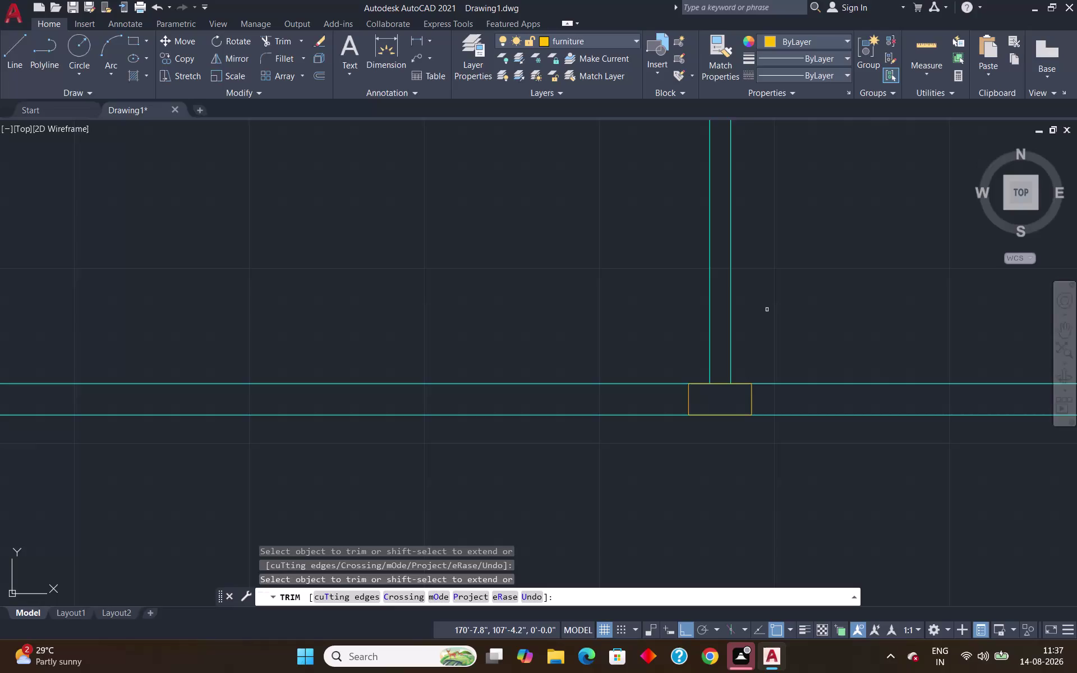
Extend the right room's two short horizontal wall lines to the outer east wall with EXTEND.
key(Escape)
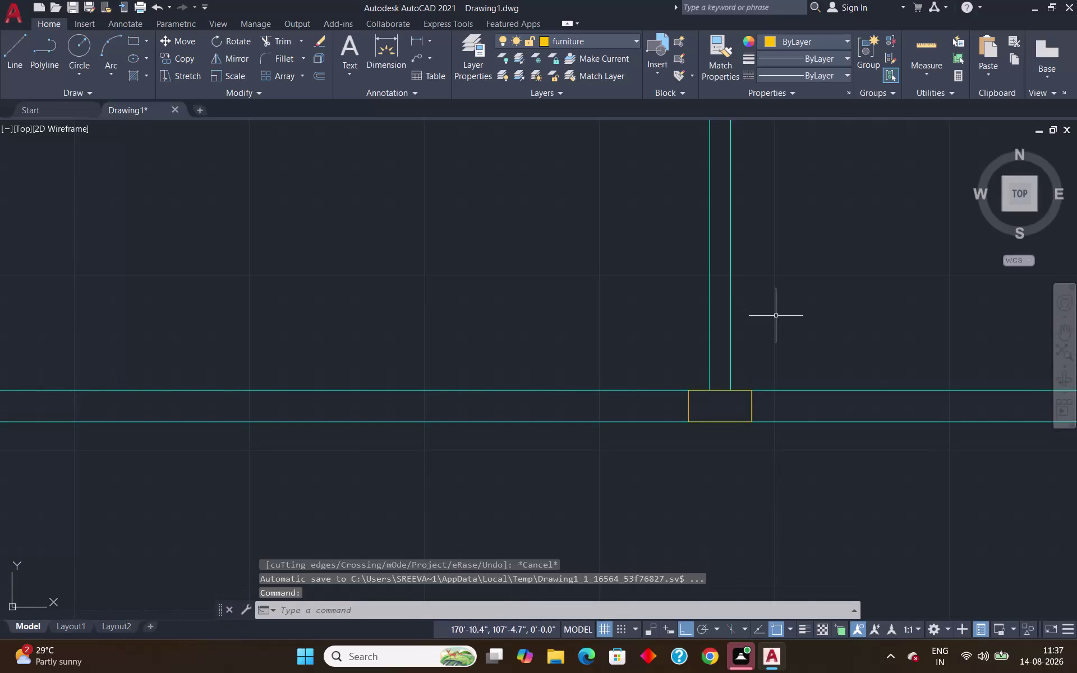
scroll(down, 3)
scroll(up, 3)
scroll(up, 3)
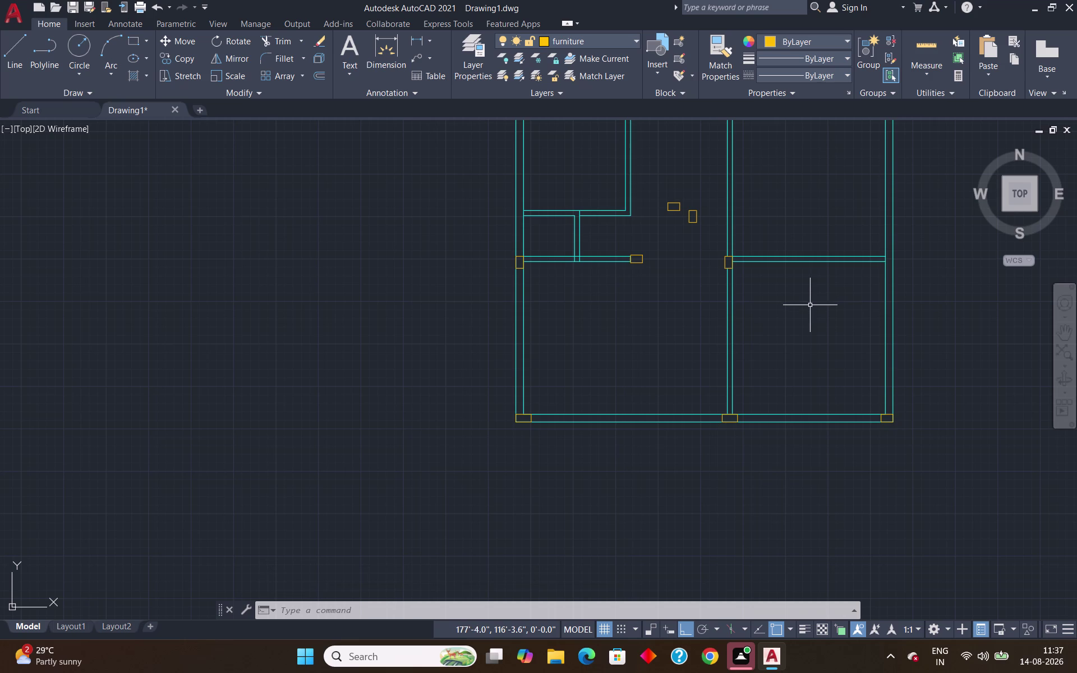
scroll(up, 3)
scroll(down, 3)
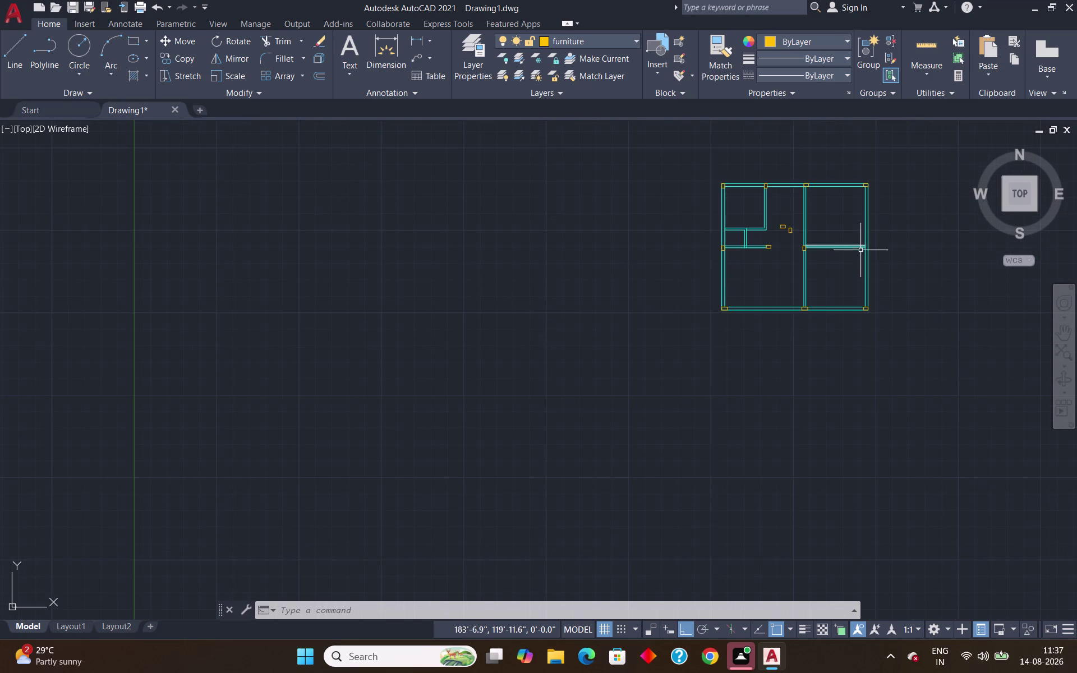
scroll(up, 3)
text(e)
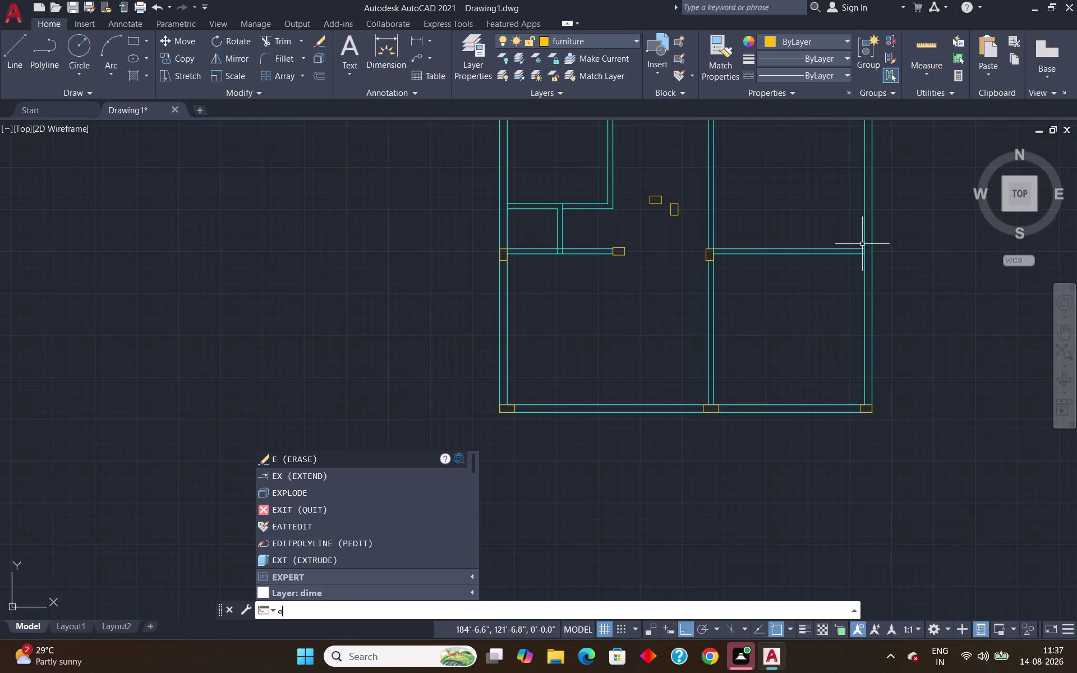
text(x)
key(Return)
click(848, 250)
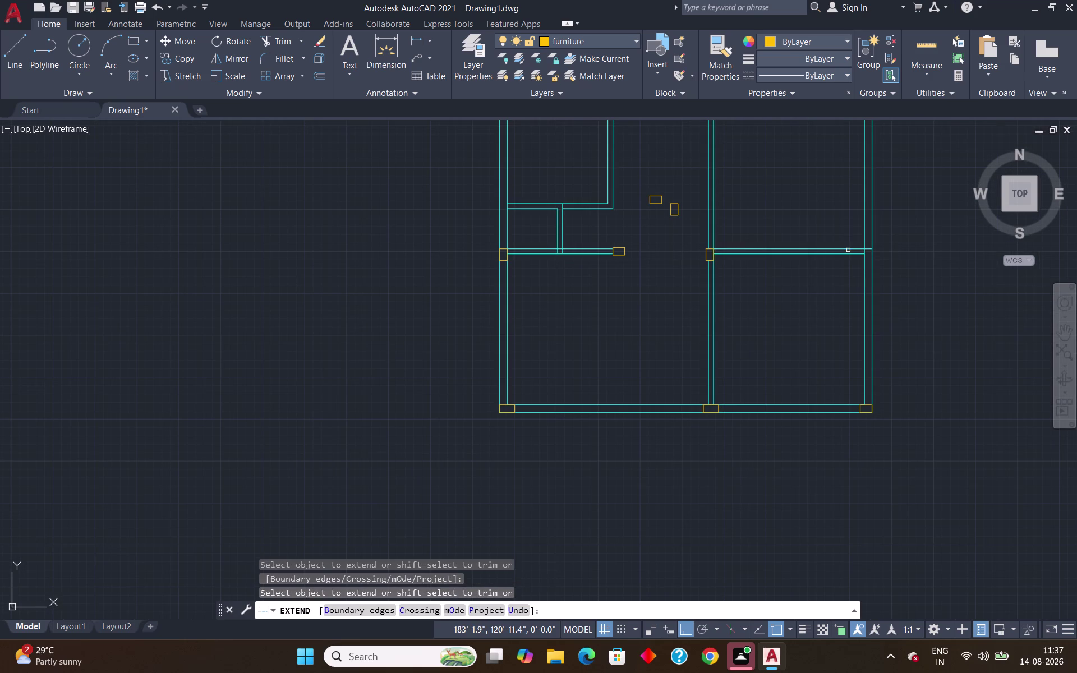
click(846, 252)
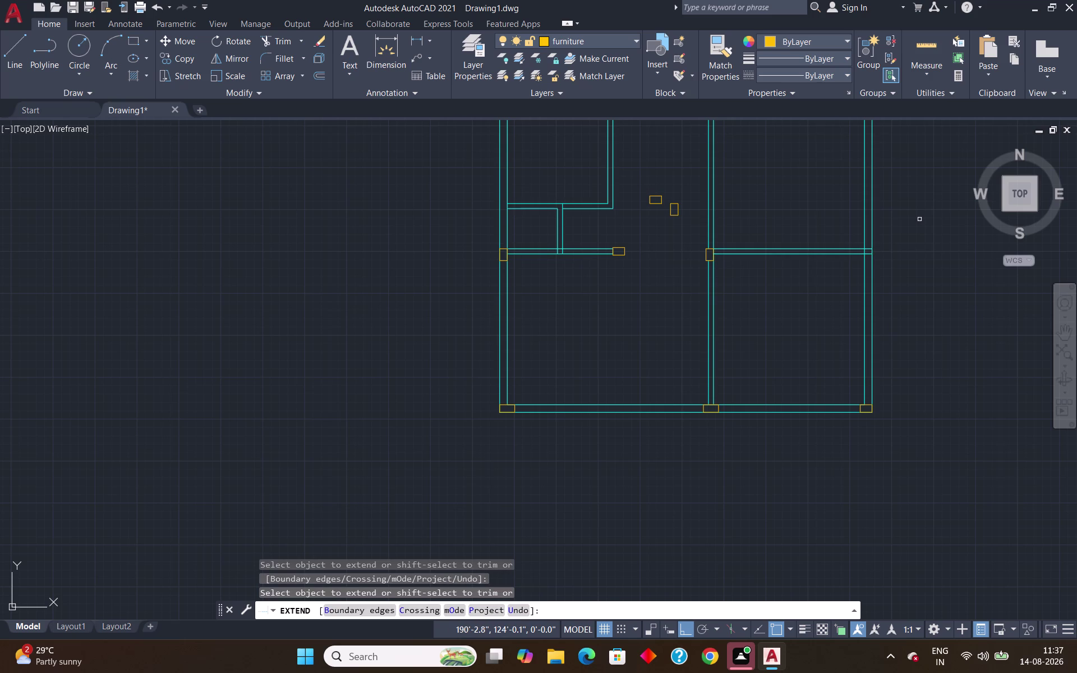
key(Escape)
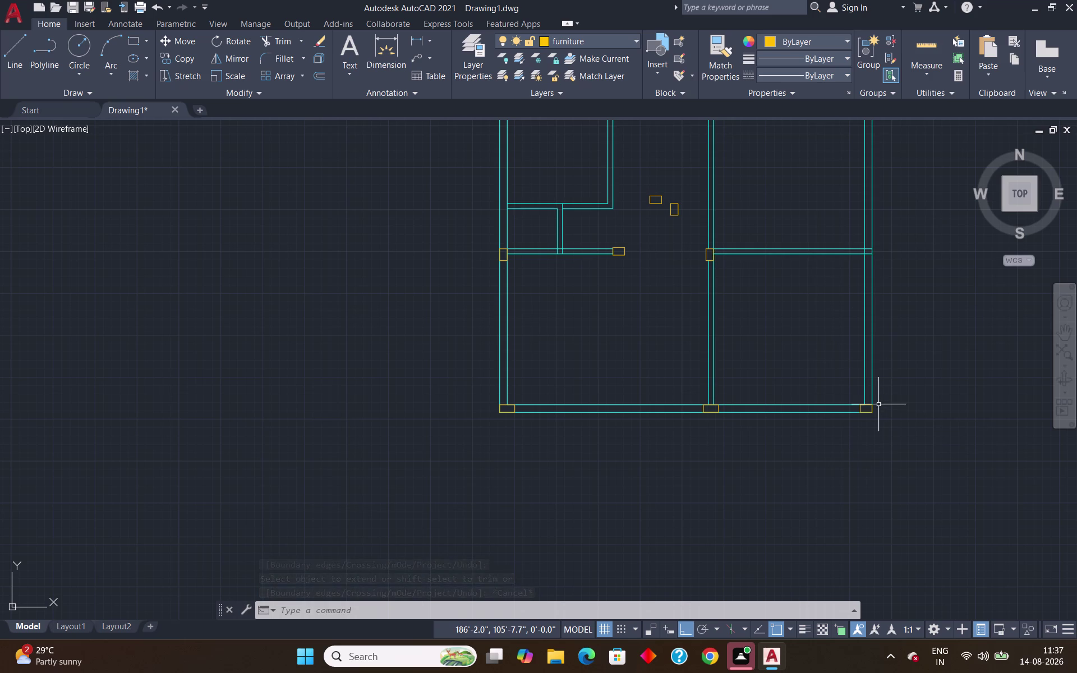
scroll(up, 3)
scroll(down, 3)
scroll(up, 3)
scroll(up, 3)
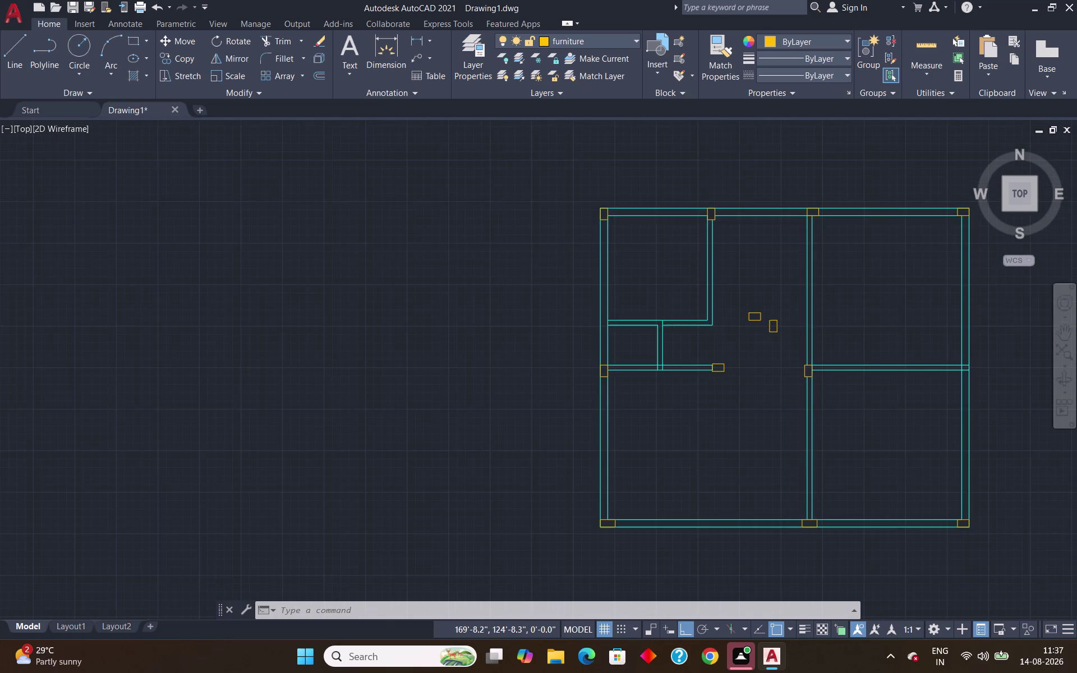
Select the column rectangle and try copying it, cancelling the first attempt and an accidental edit.
click(754, 325)
text(c)
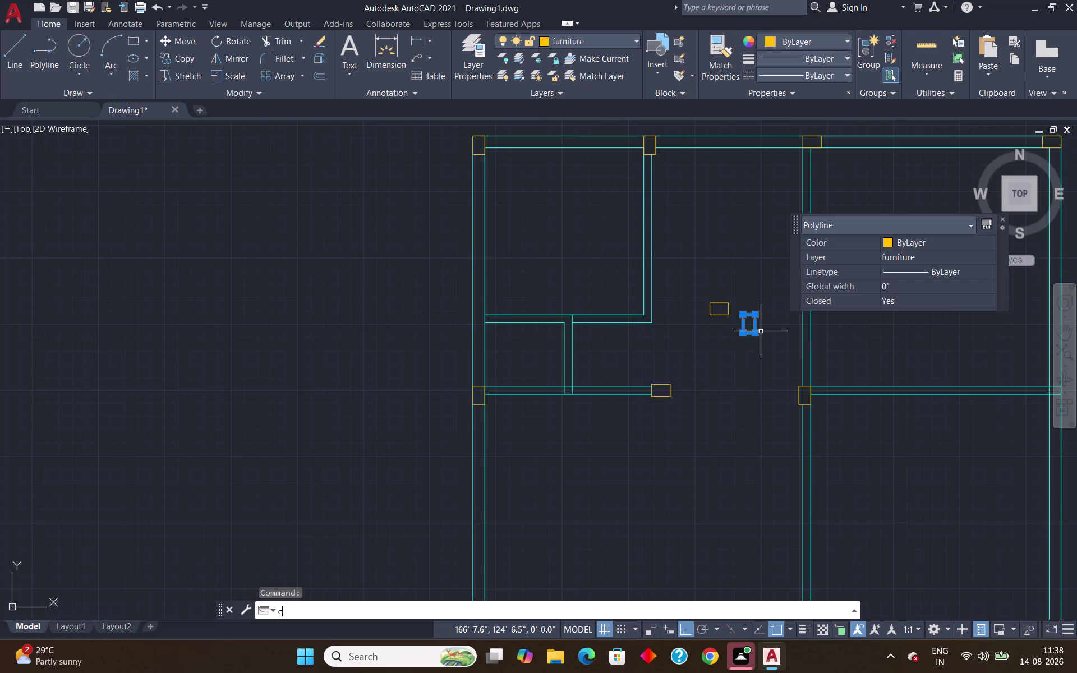
text(o)
key(Return)
scroll(up, 3)
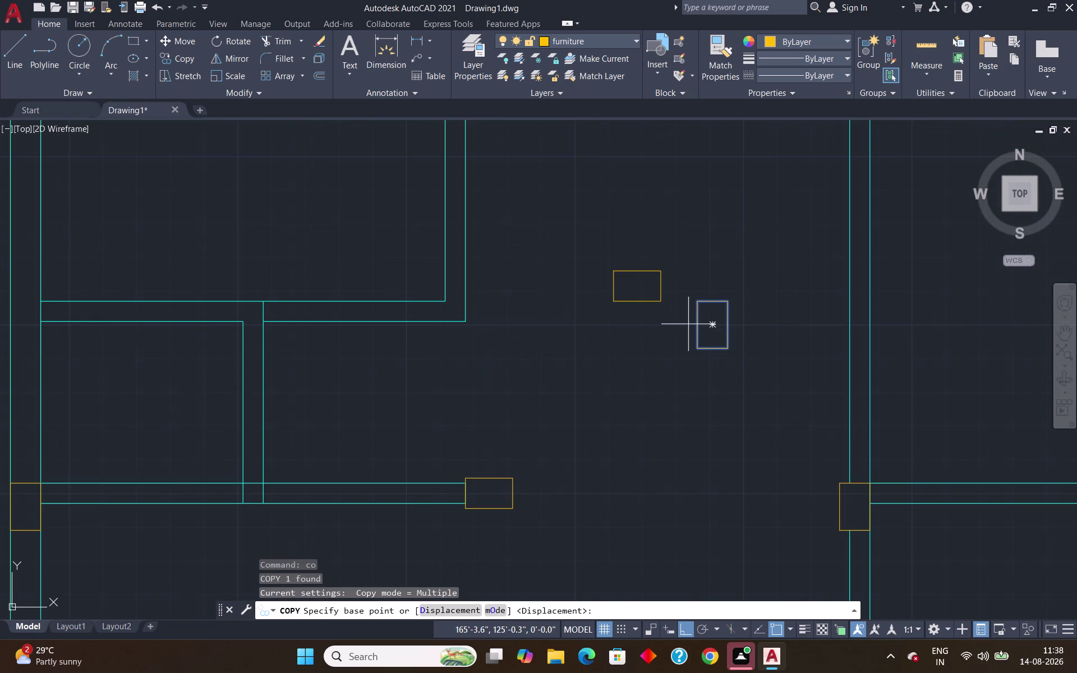
click(712, 304)
scroll(down, 3)
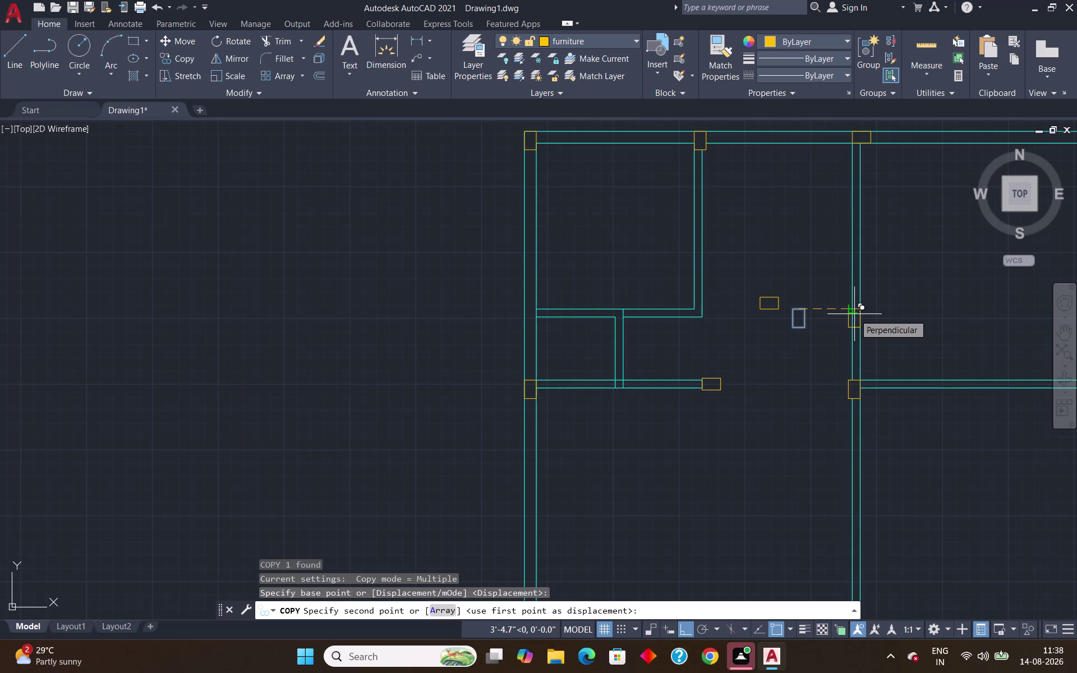
key(Escape)
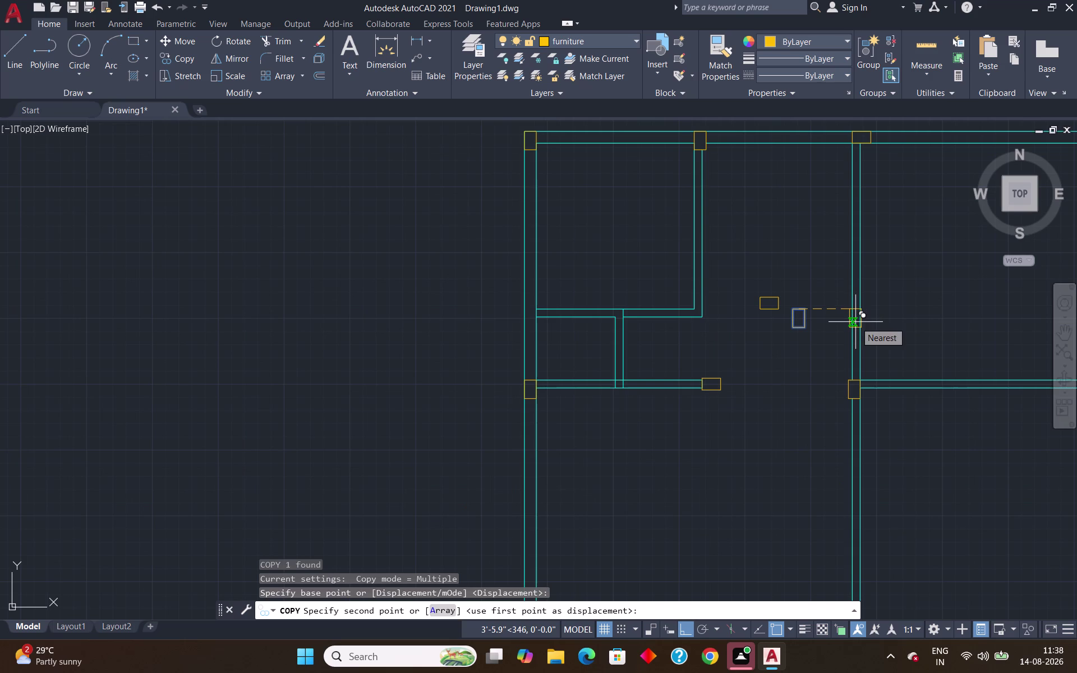
scroll(up, 3)
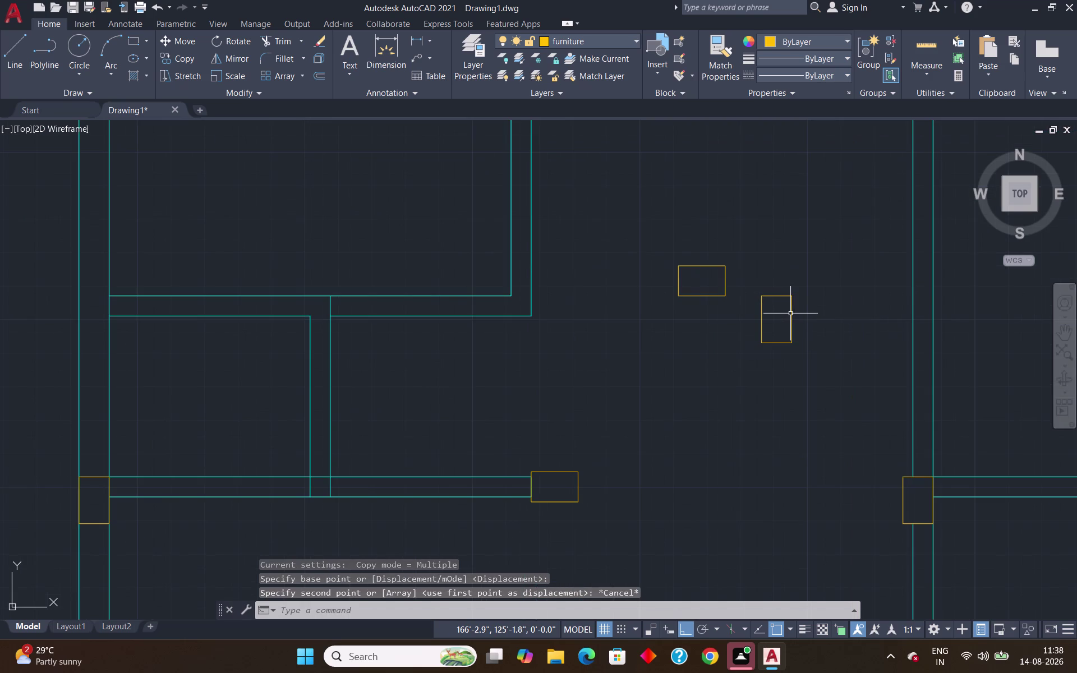
click(790, 314)
text(co)
key(Return)
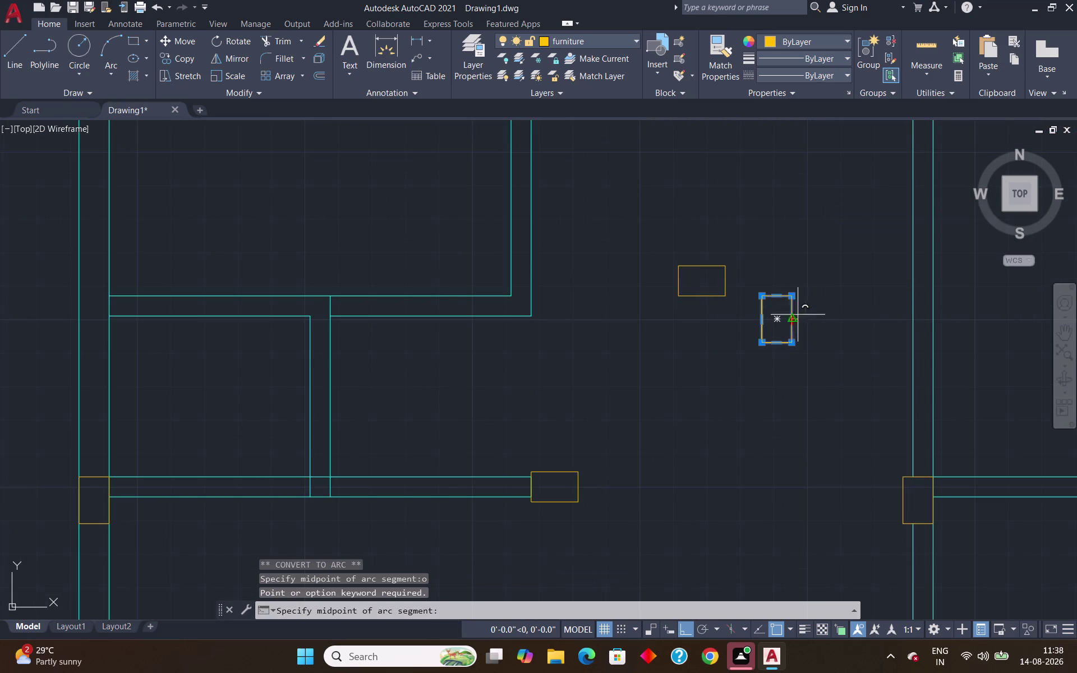
key(Escape)
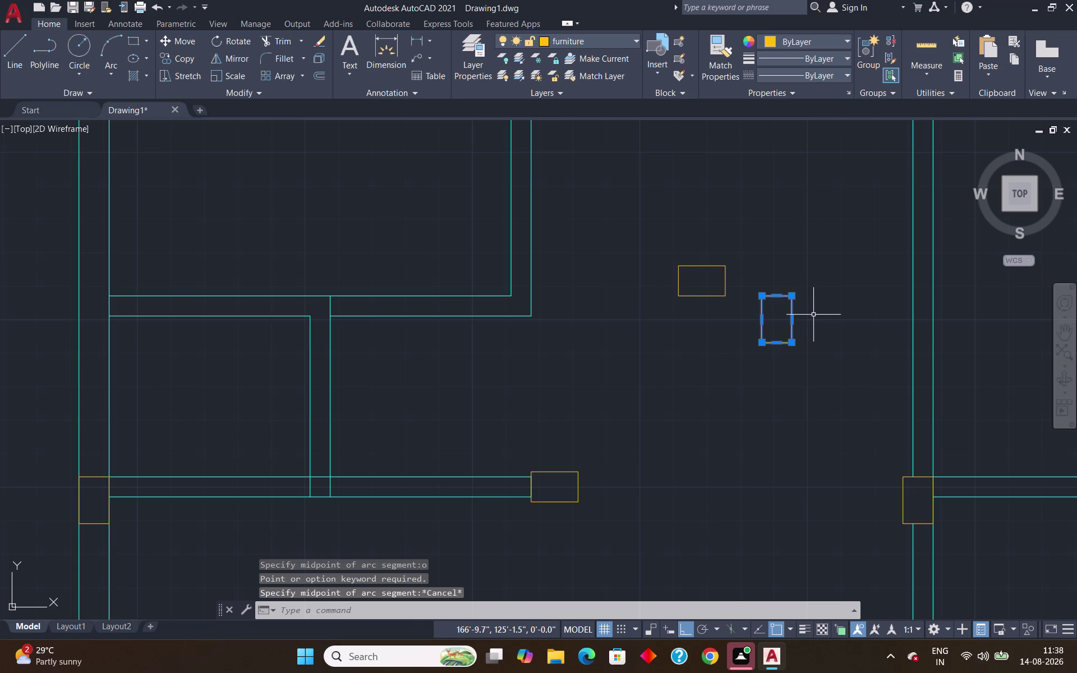
Retry copying the column from its centre, panning toward the junction, then cancel.
text(co)
key(Return)
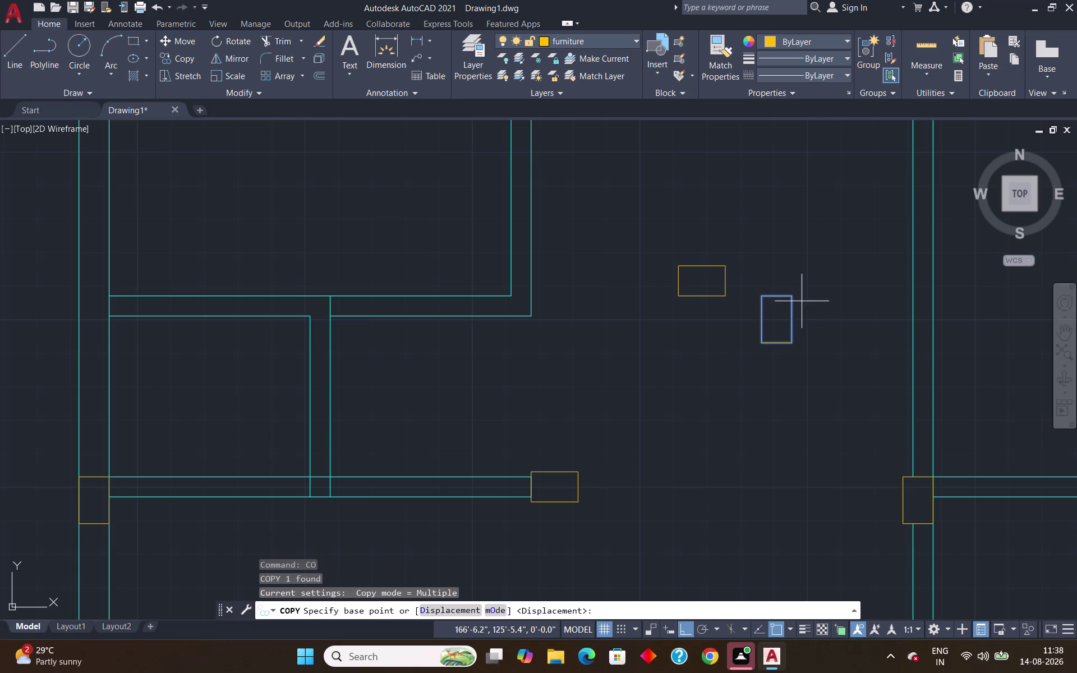
scroll(up, 3)
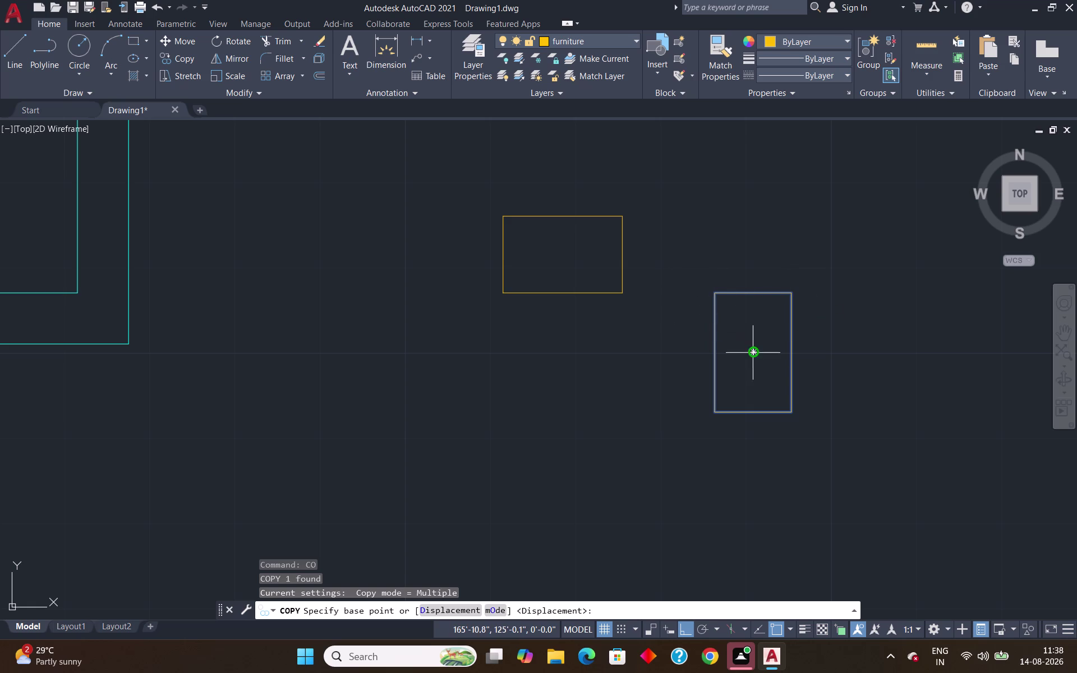
click(752, 293)
scroll(down, 3)
middle_drag(958, 374, 585, 388)
scroll(up, 3)
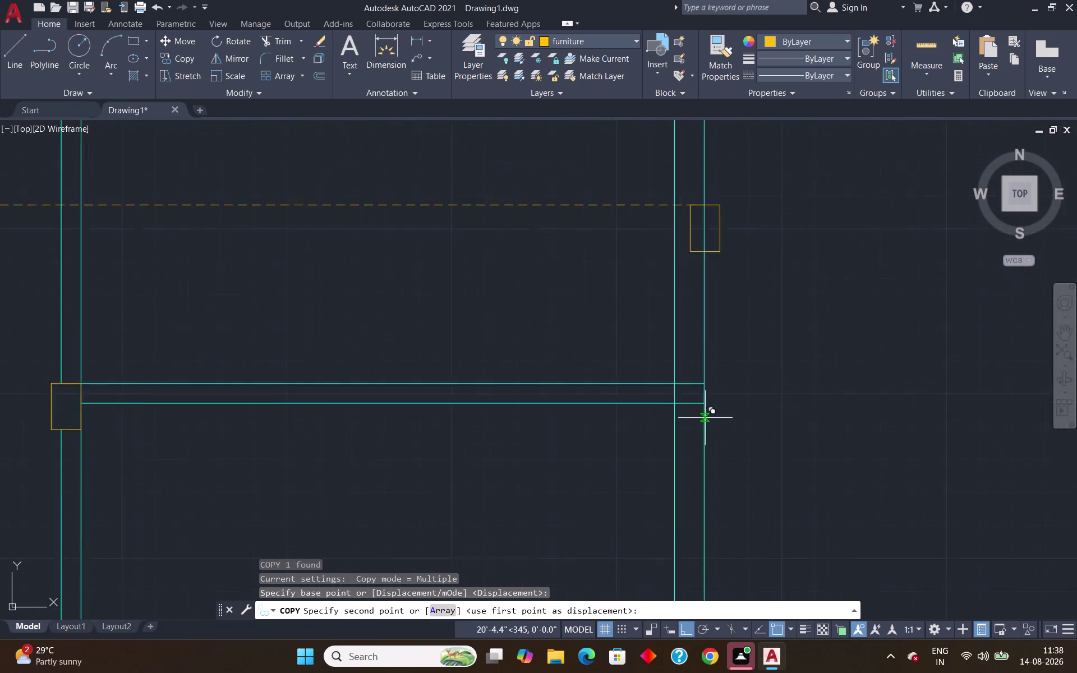
scroll(up, 3)
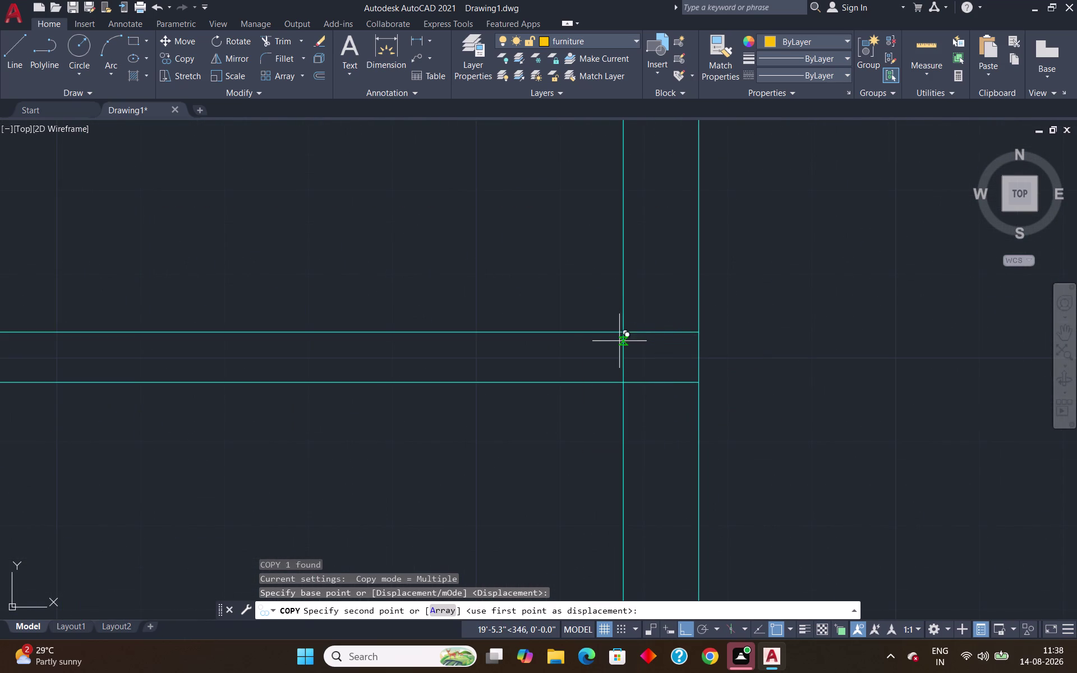
key(Escape)
scroll(down, 3)
scroll(up, 3)
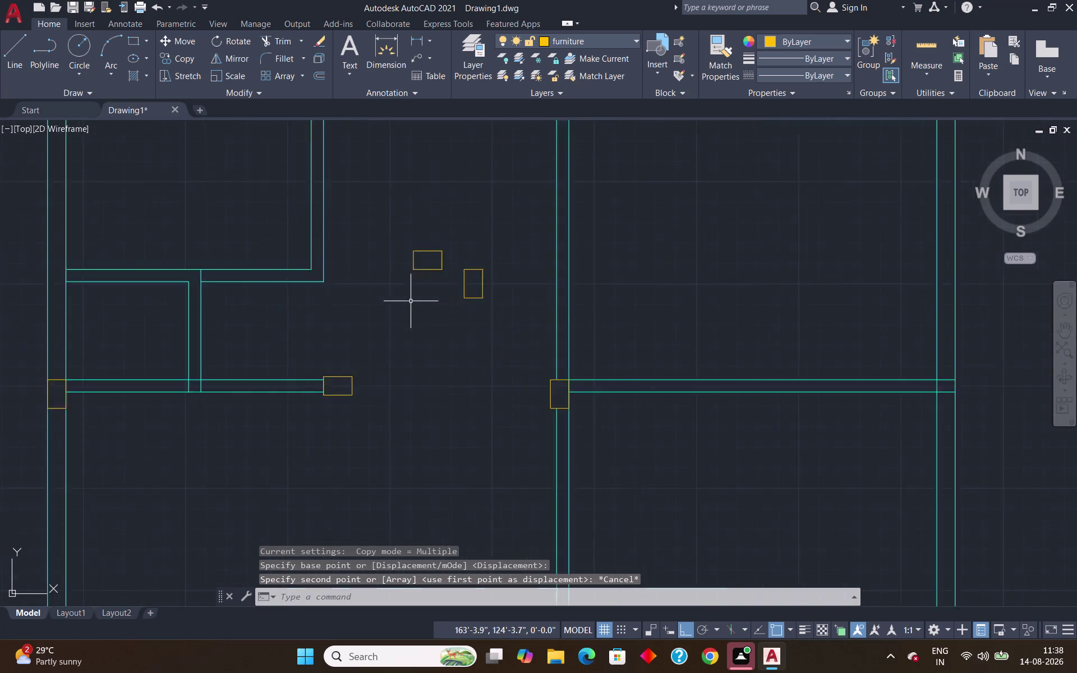
scroll(up, 3)
Window-select the column rectangle and copy it from its centre to the east-wall junction.
click(545, 230)
click(504, 275)
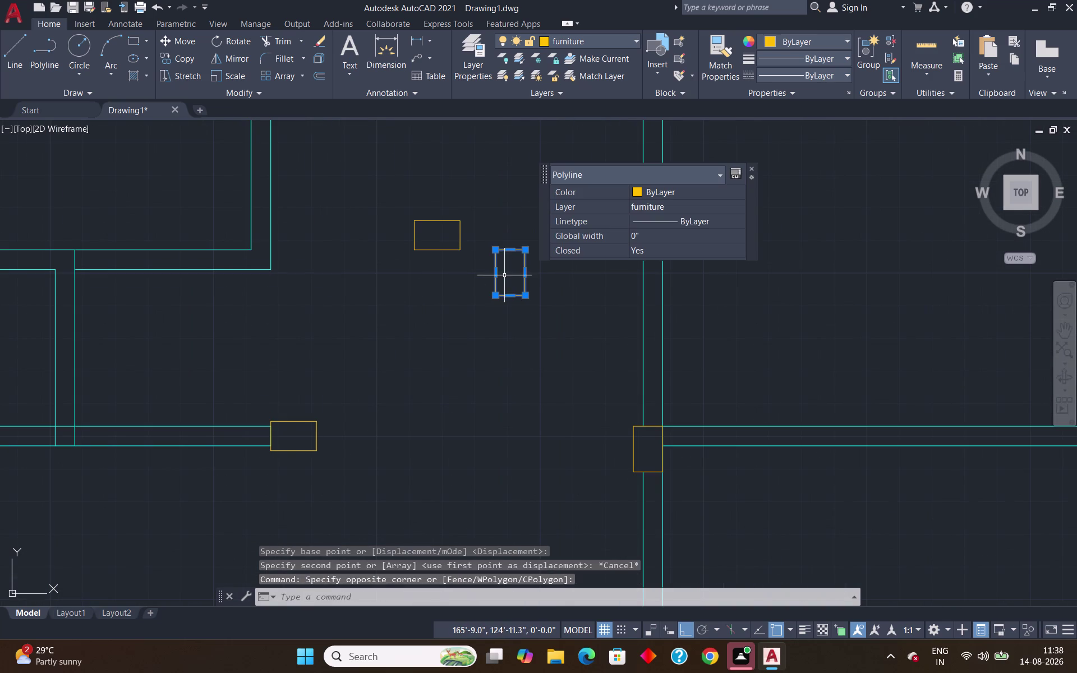
text(co)
key(Return)
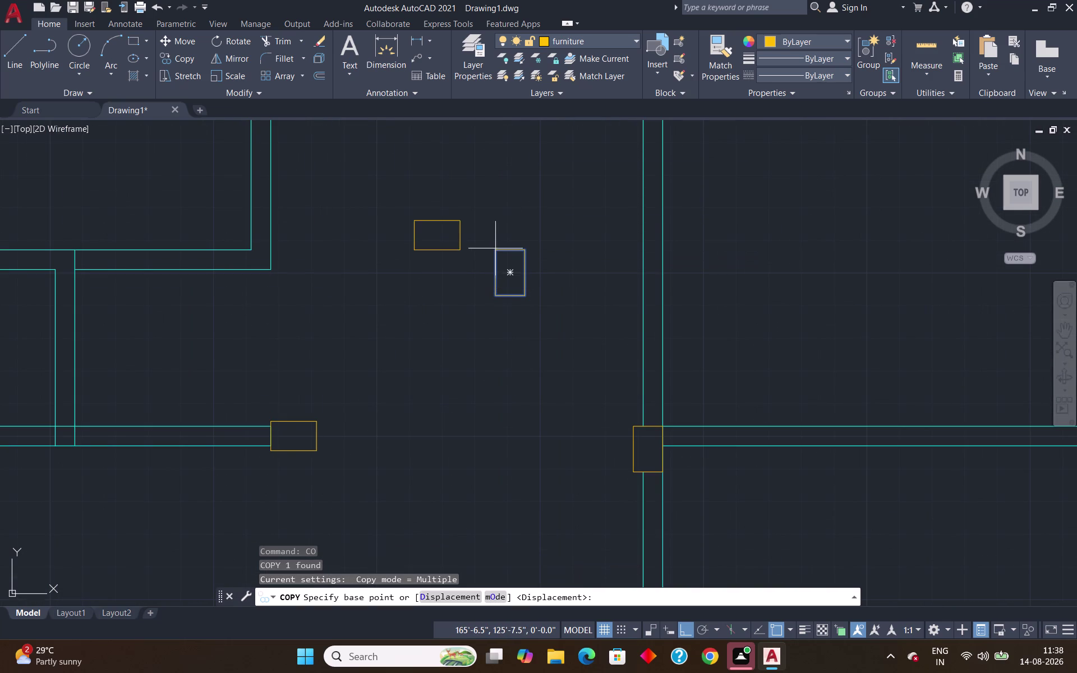
click(493, 248)
scroll(down, 3)
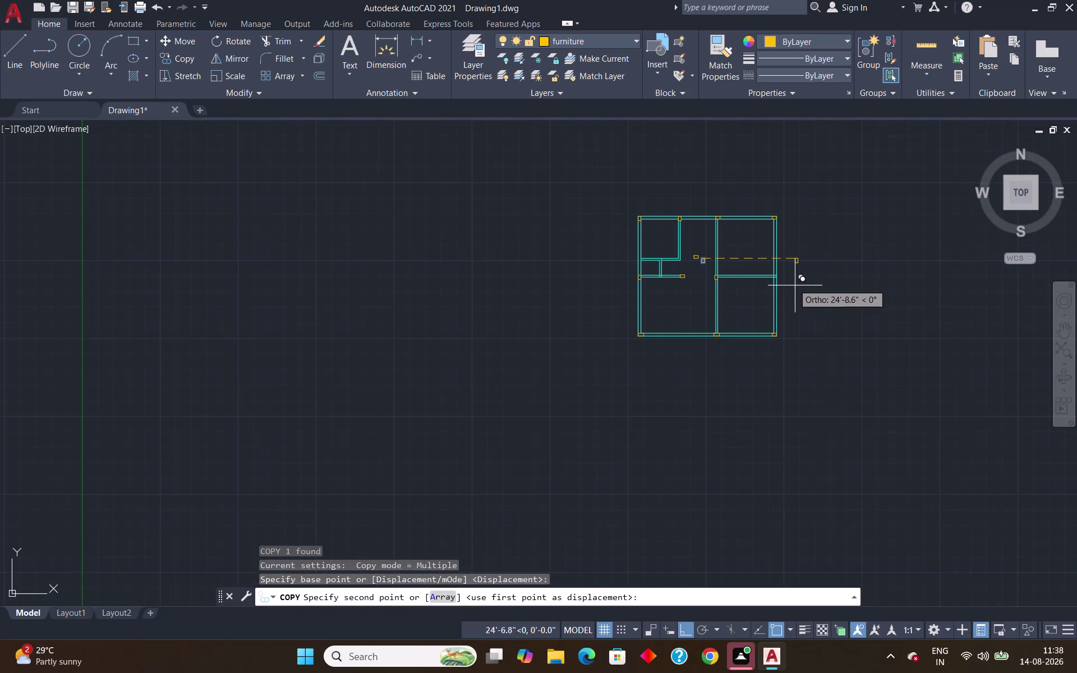
scroll(up, 3)
click(623, 267)
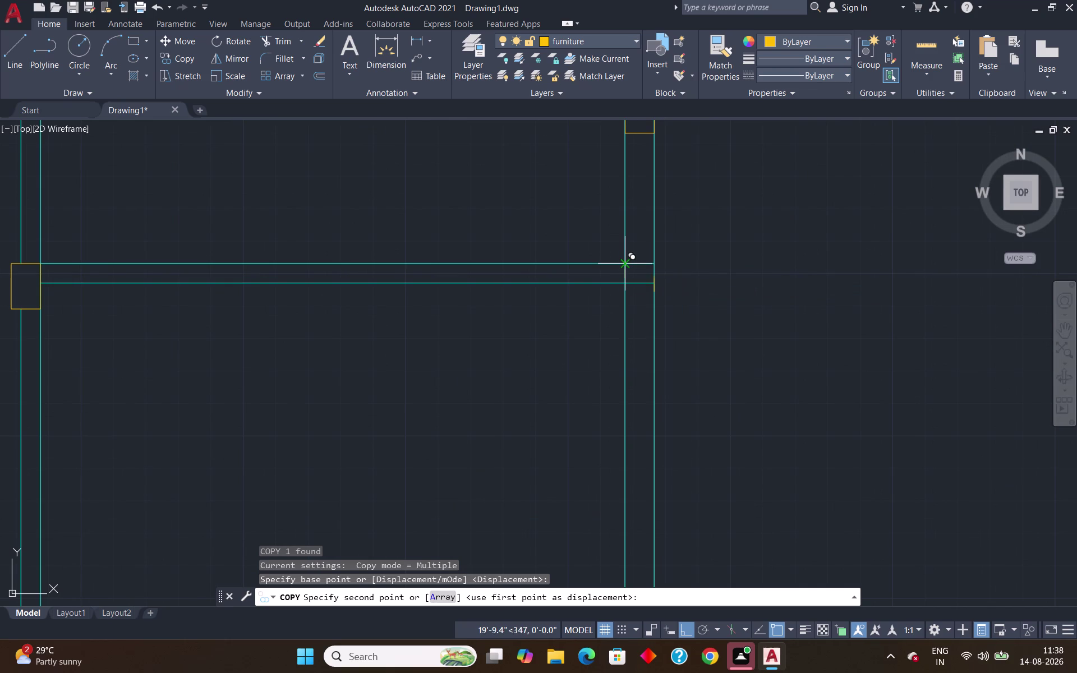
key(Escape)
Start the TRIM command to clean up the wall lines.
text(r)
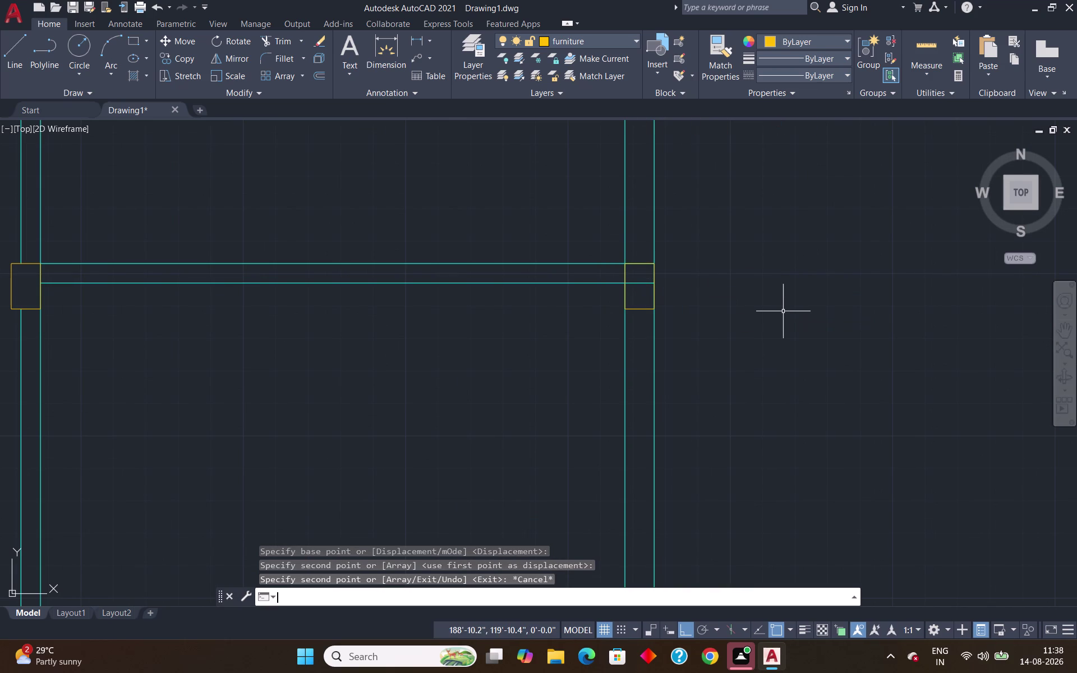
text(e)
key(BackSpace)
key(BackSpace)
text(tr)
key(Return)
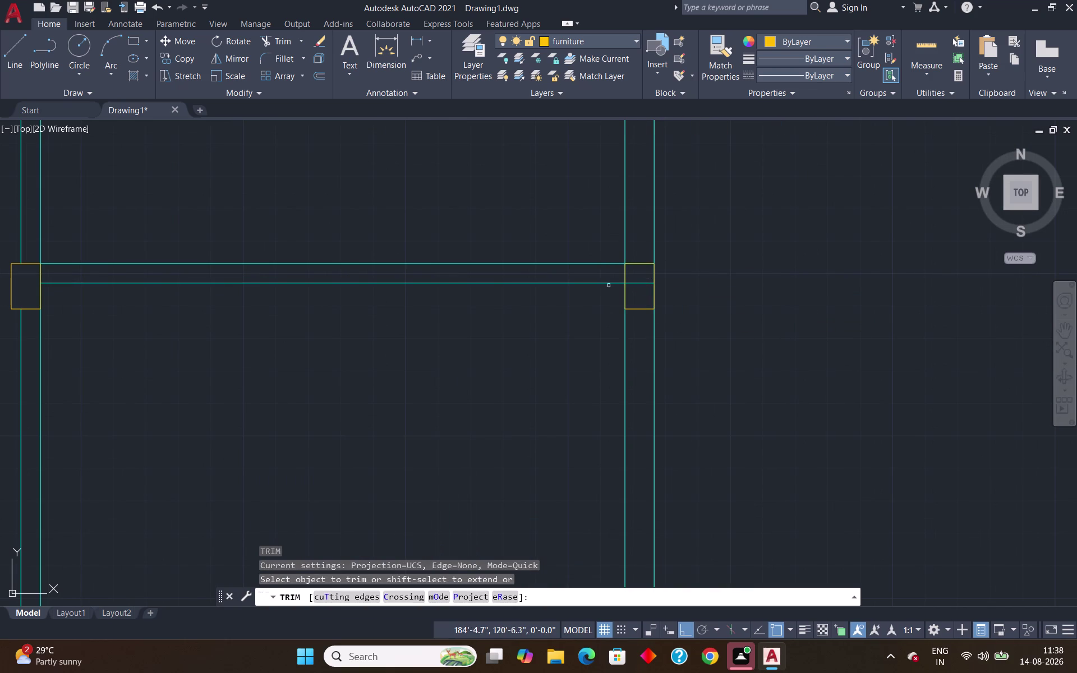
Attempt a fence trim and an extend on the wall lines at the column, then cancel both.
click(633, 284)
scroll(up, 3)
scroll(up, 3)
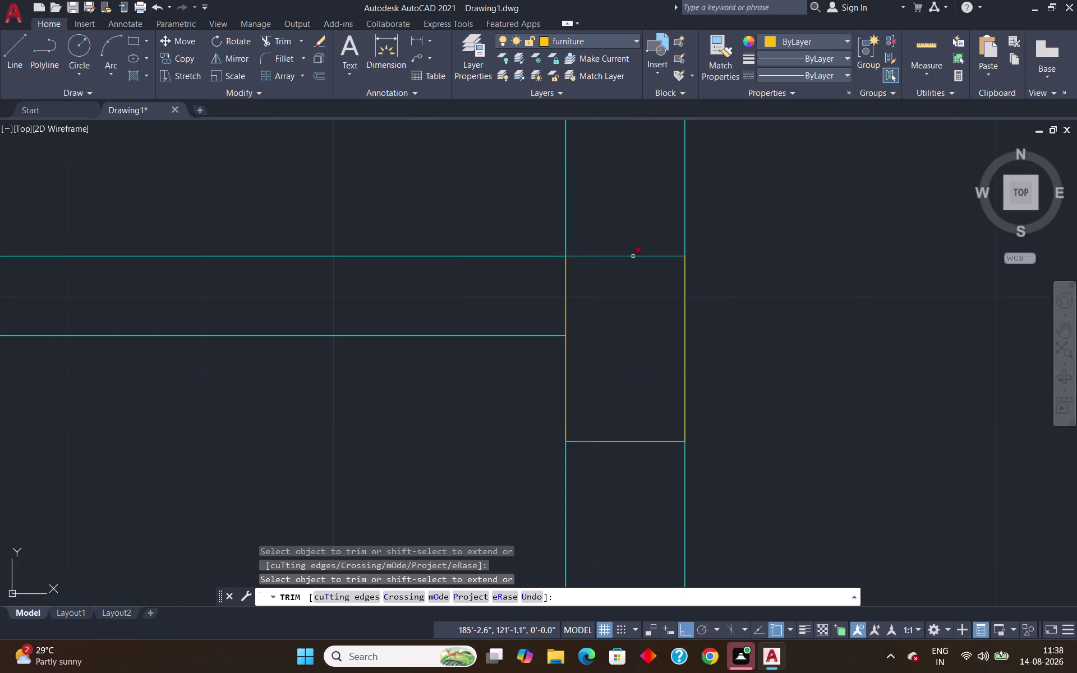
double_click(632, 256)
drag(630, 241, 618, 291)
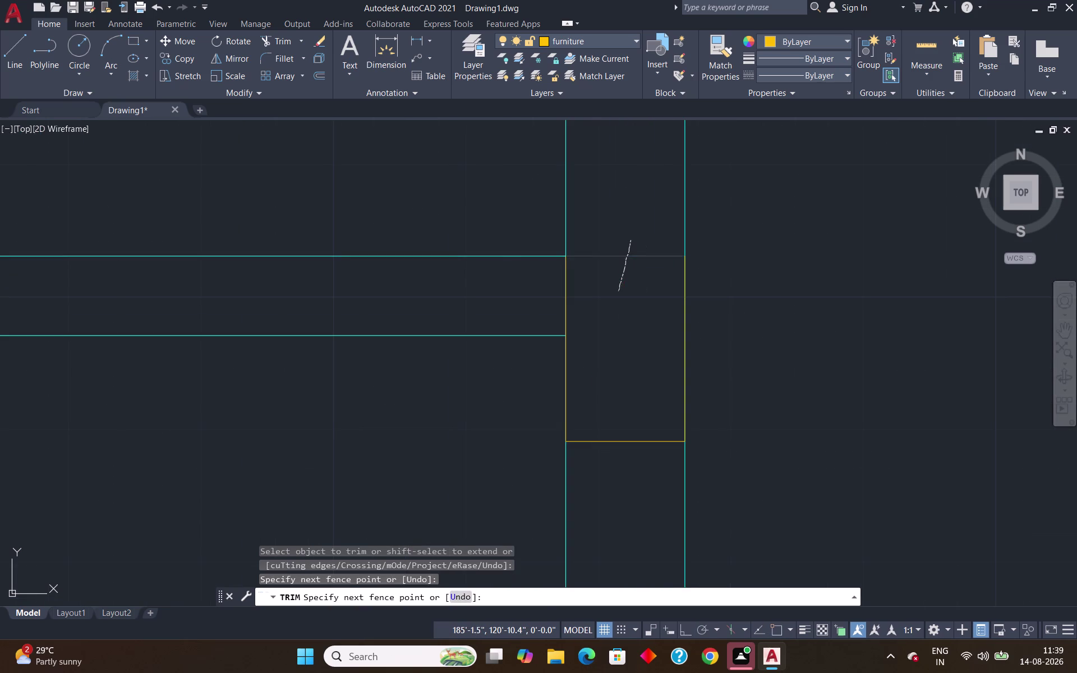
key(Escape)
text(ex)
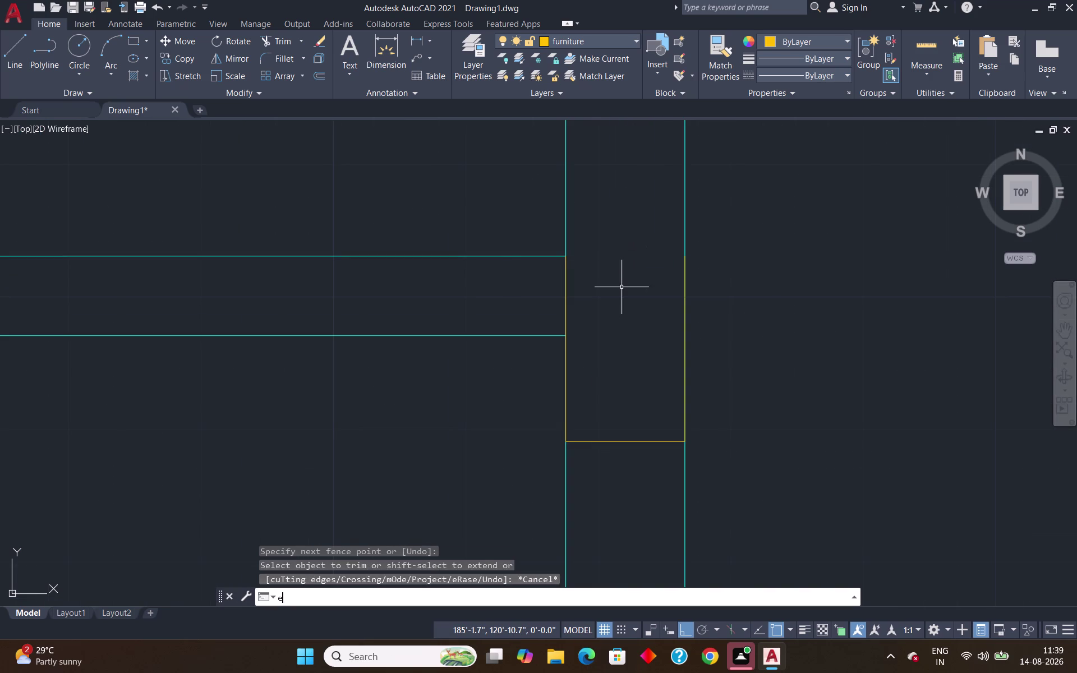
key(Return)
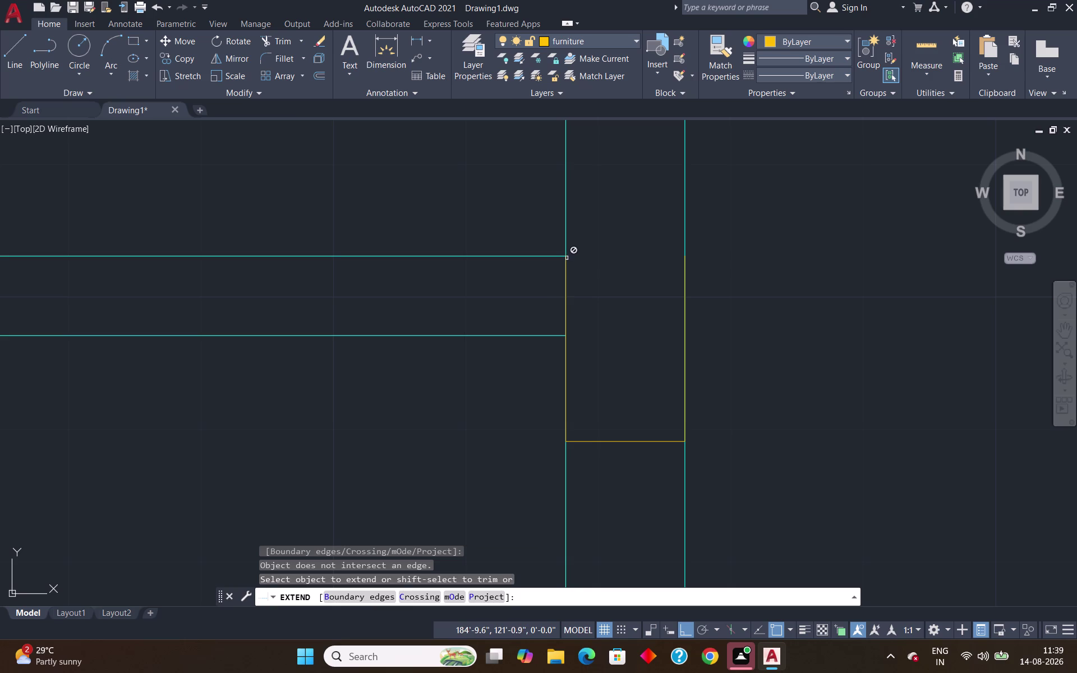
key(Escape)
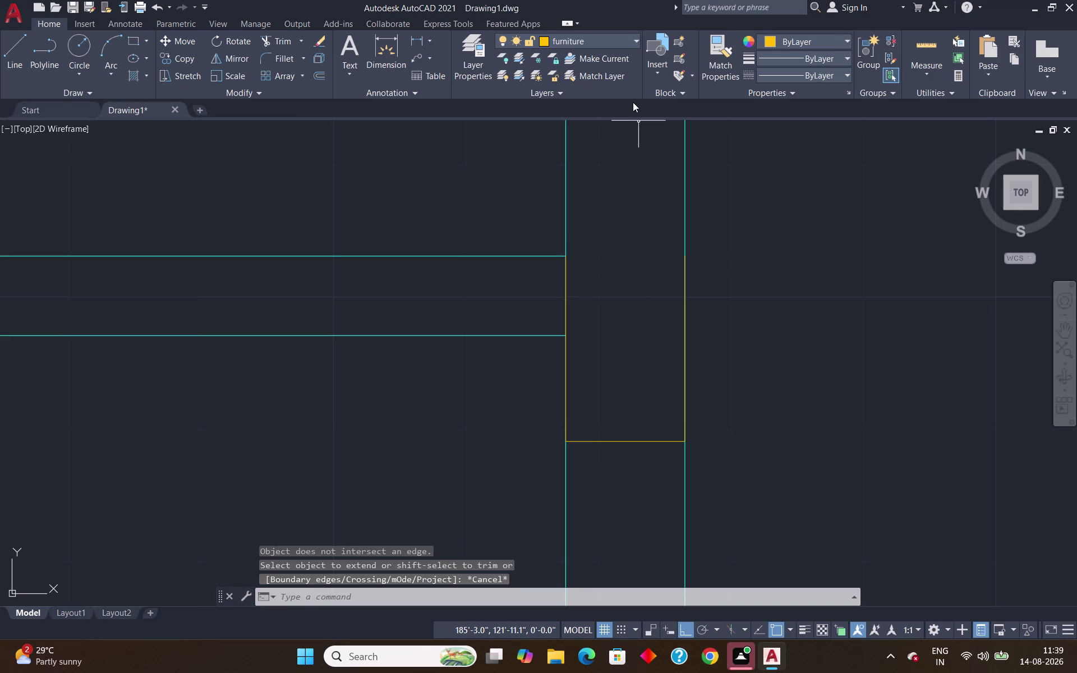
Draw a line from the wall corner across the column to its far edge.
key(l)
key(Return)
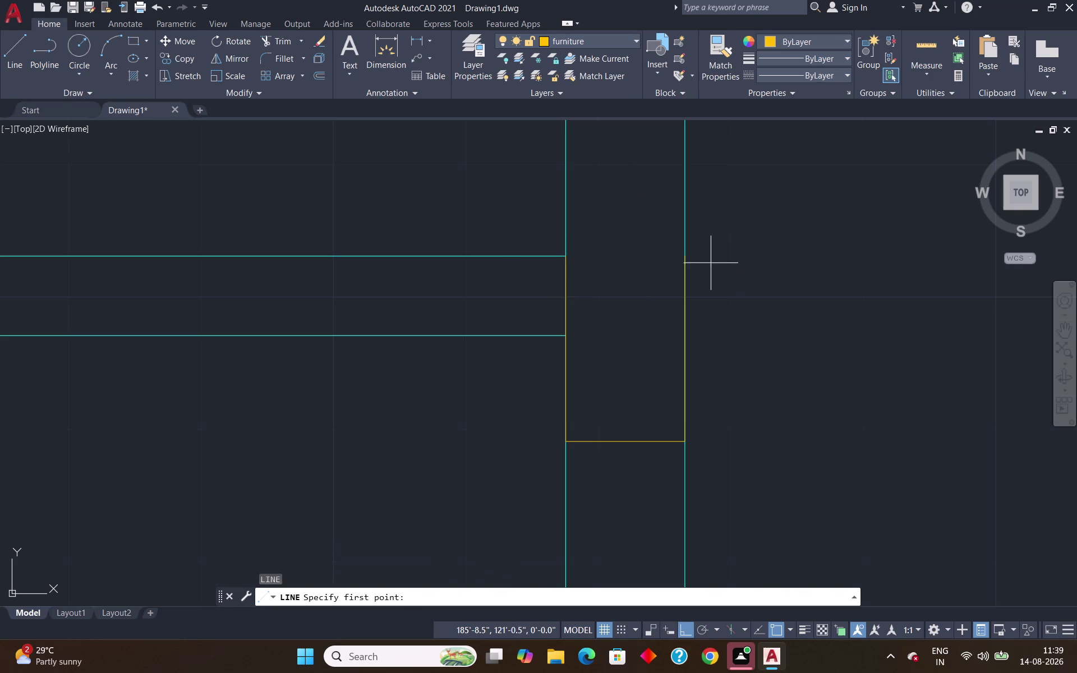
click(684, 257)
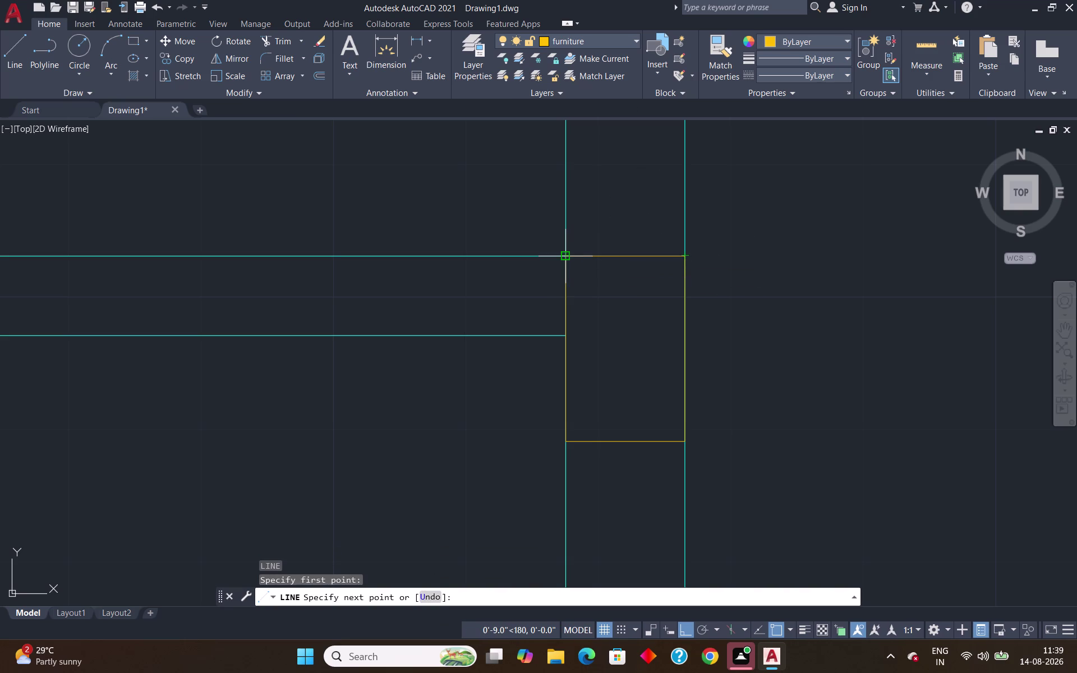
click(564, 257)
key(Return)
scroll(down, 3)
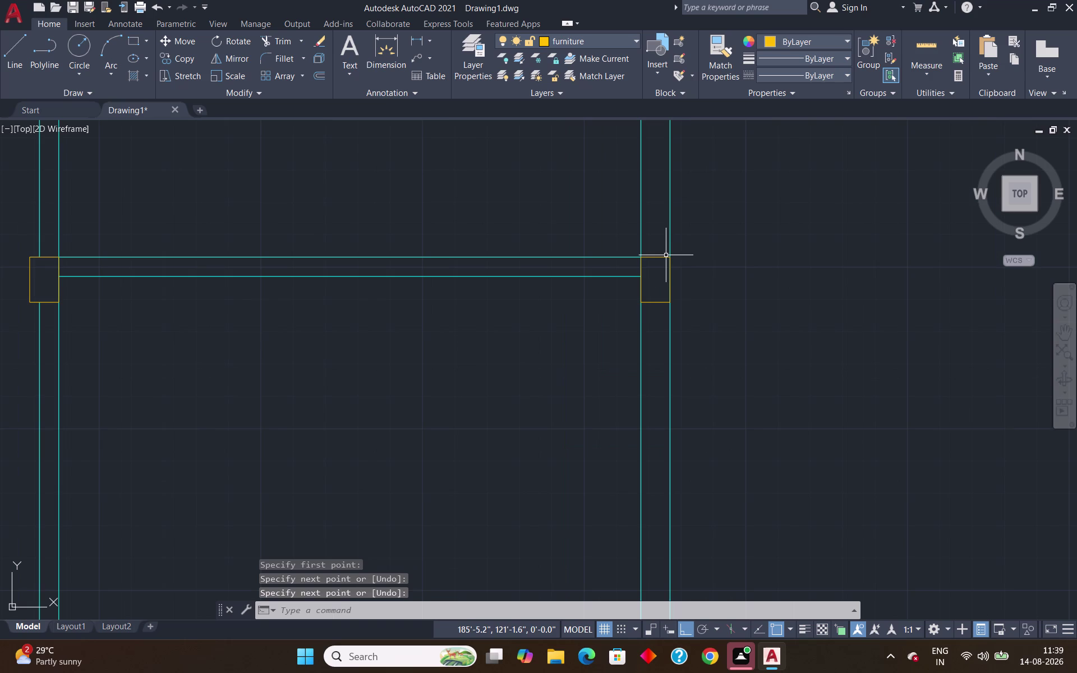
scroll(down, 3)
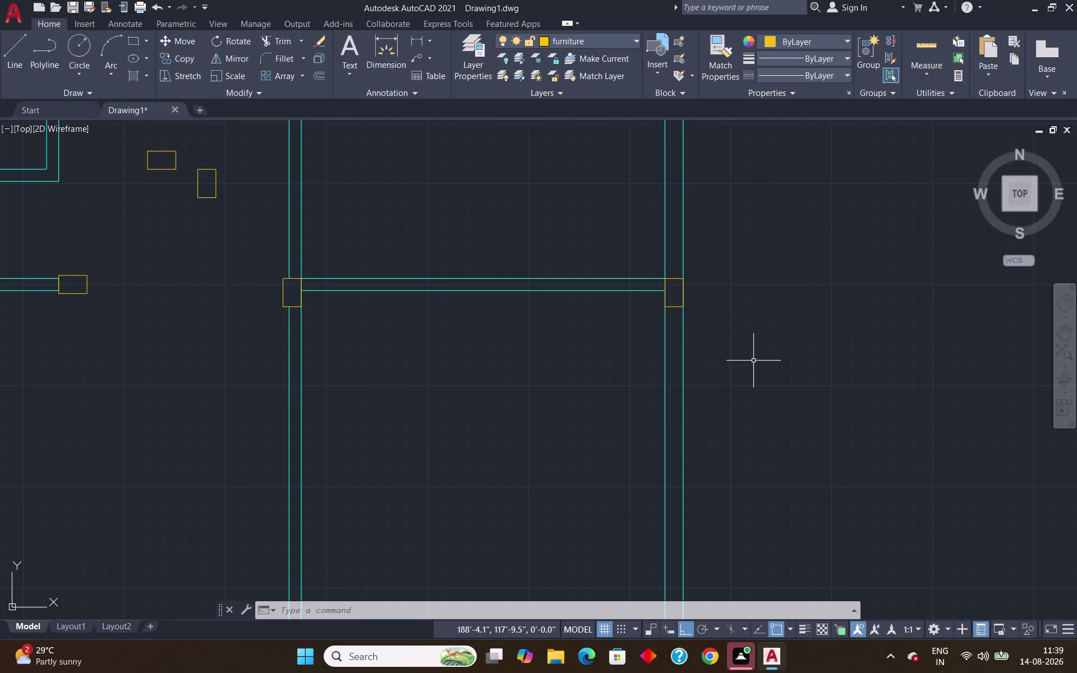
scroll(down, 3)
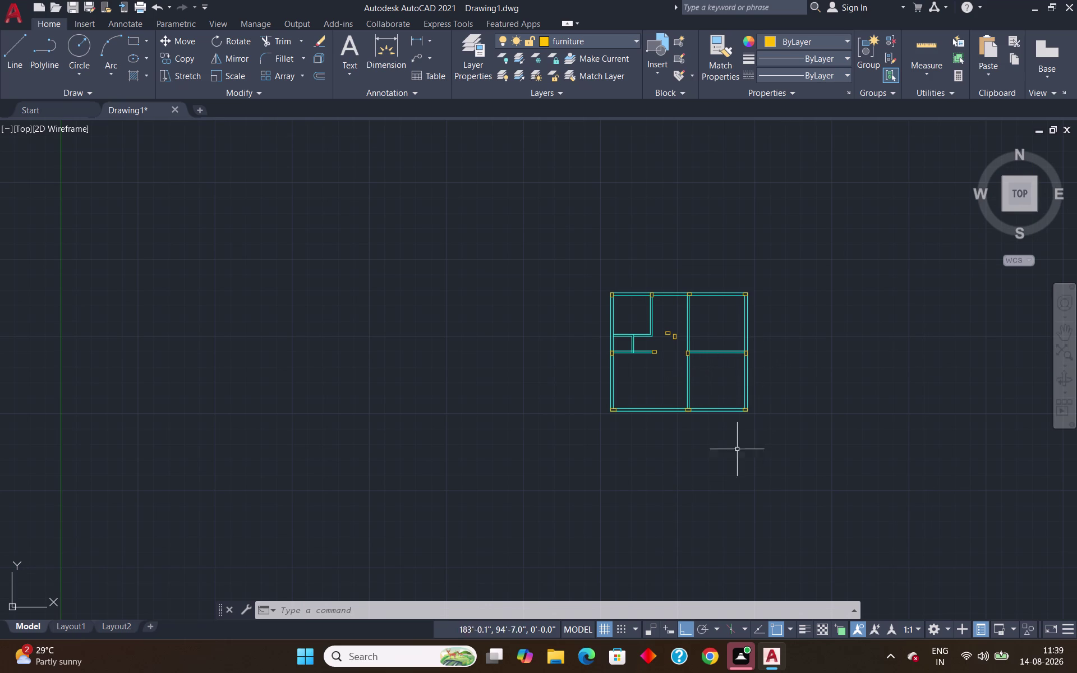
scroll(up, 3)
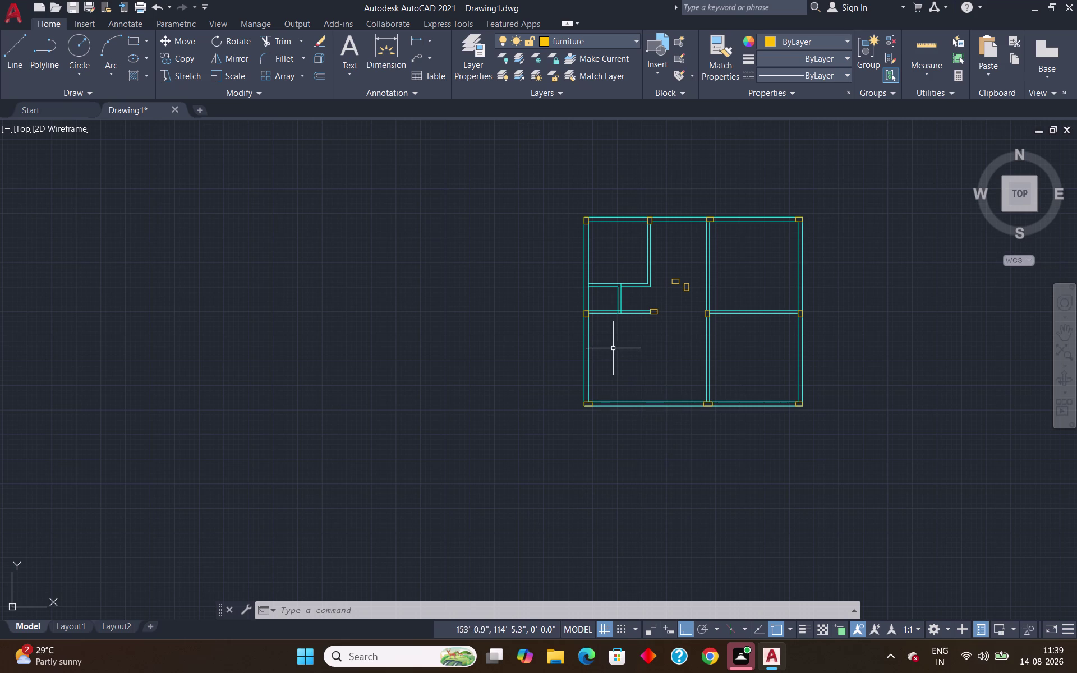
Window-select and delete the two small stray rectangles near the plan centre.
scroll(down, 3)
scroll(up, 3)
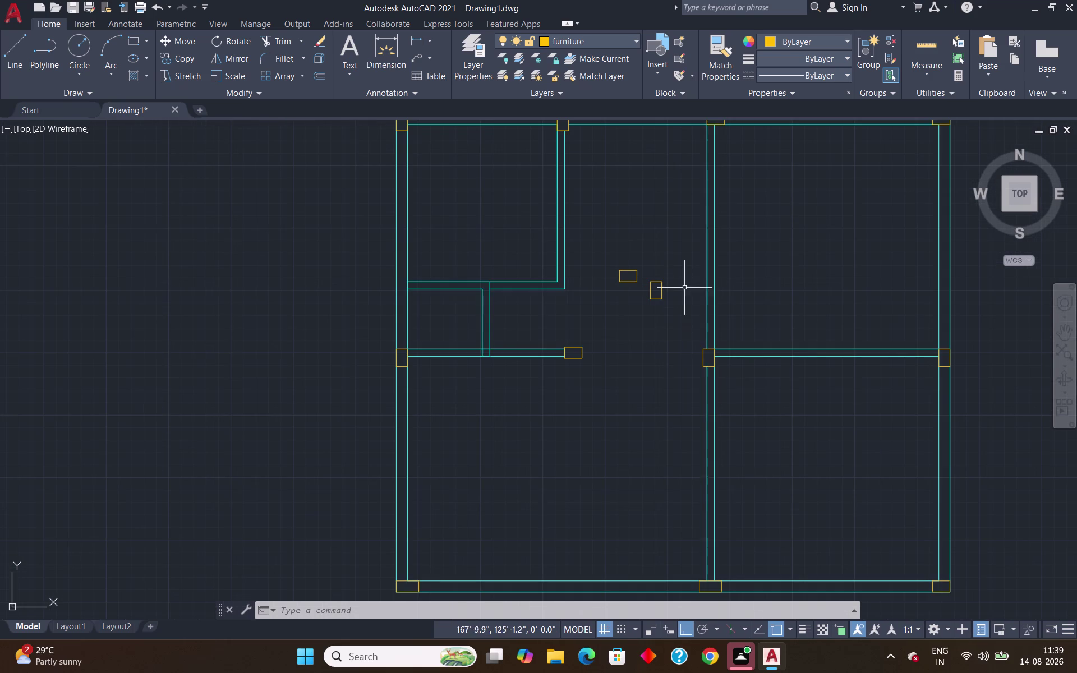
click(668, 252)
click(608, 314)
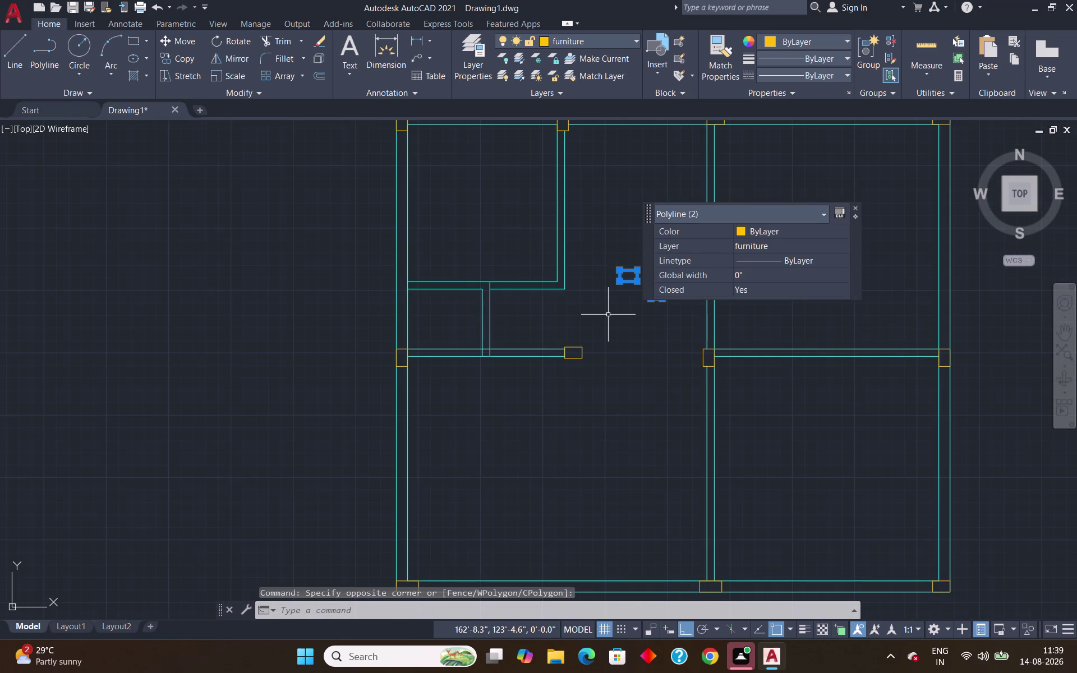
key(Delete)
scroll(down, 3)
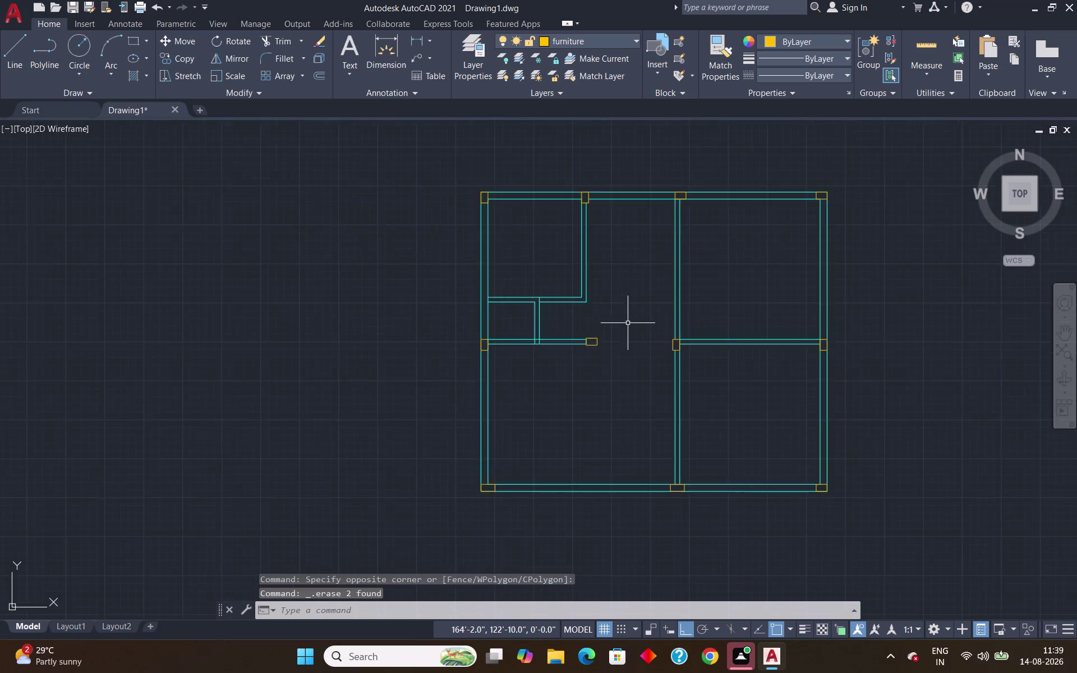
scroll(down, 3)
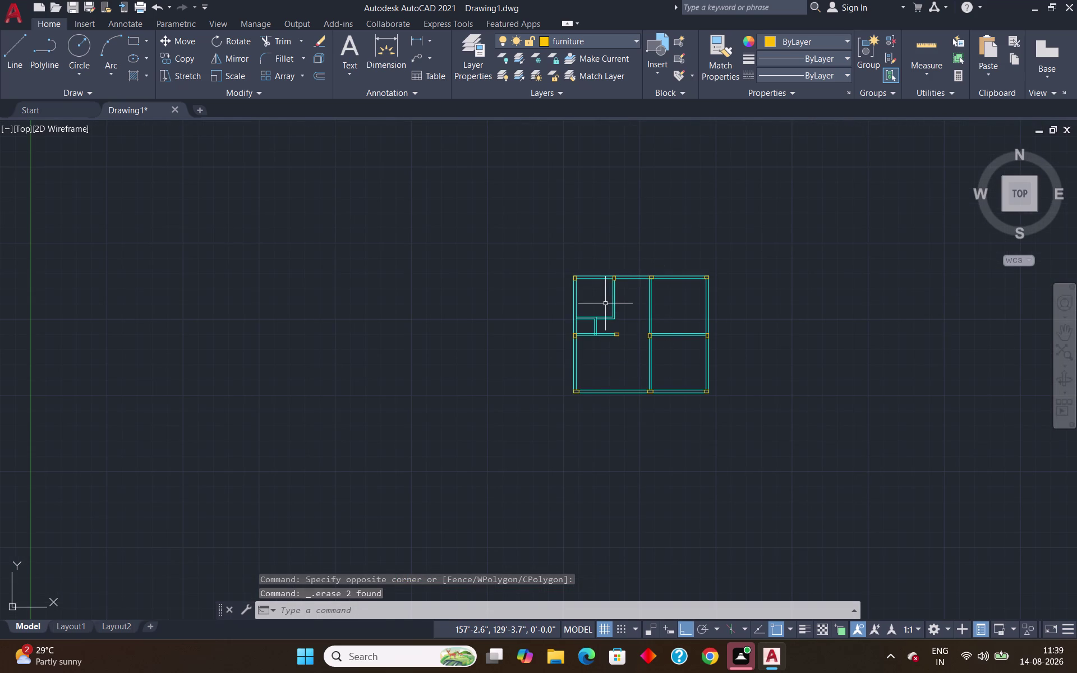
scroll(up, 3)
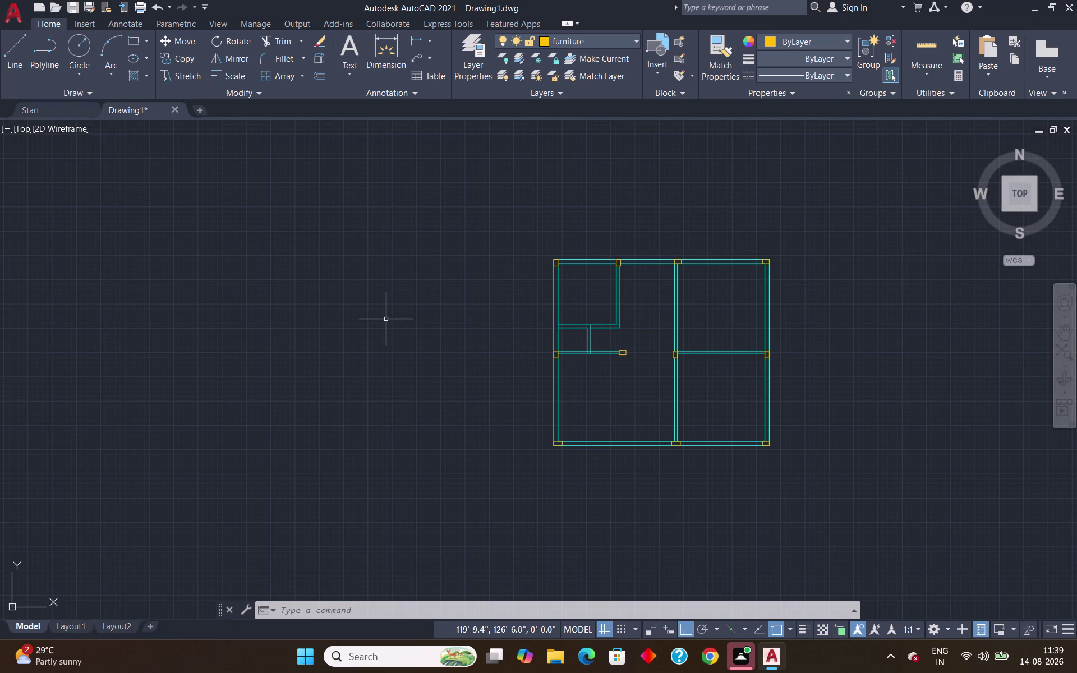
text(dc)
key(Return)
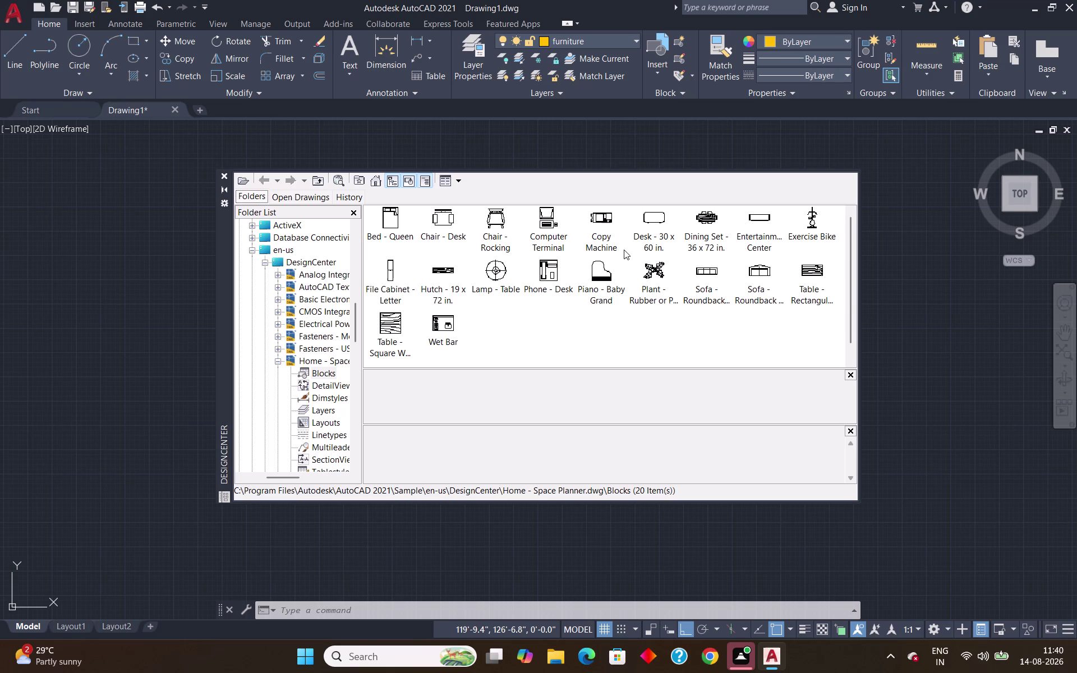
scroll(up, 3)
click(704, 268)
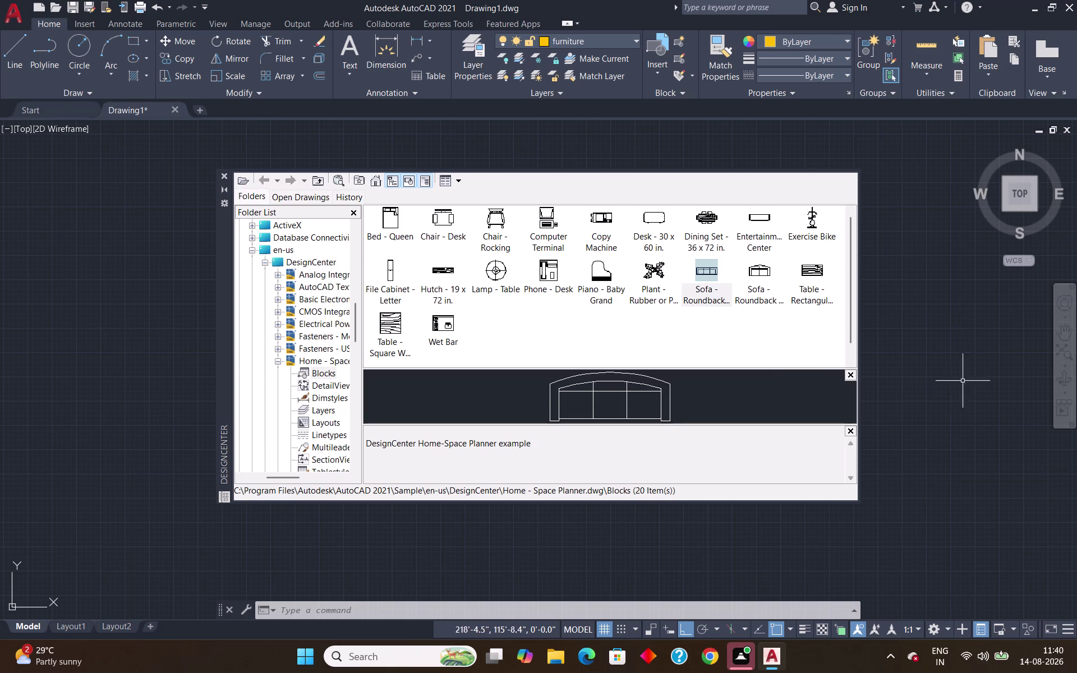
key(Escape)
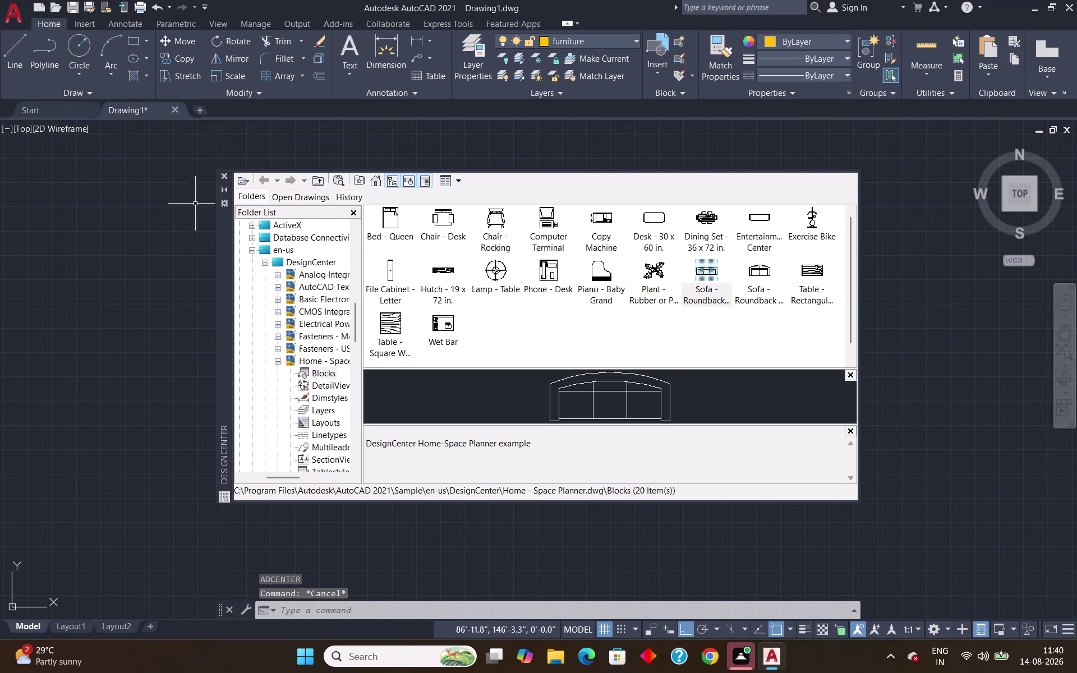
click(221, 172)
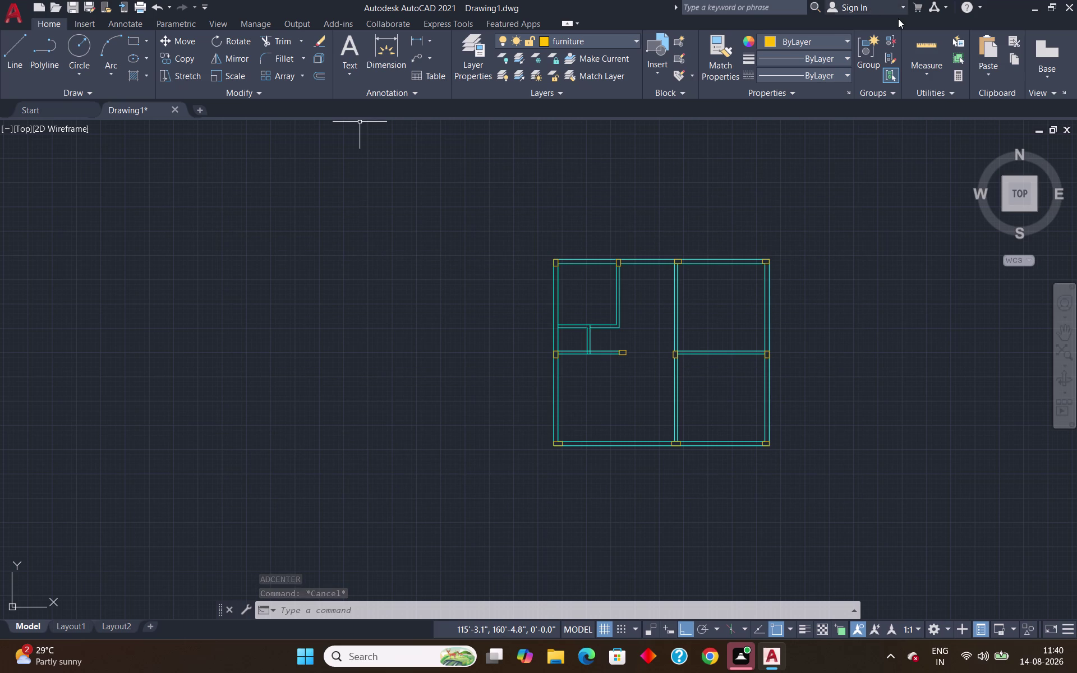
Make dime the current layer from the Layer dropdown and call DesignCenter with DC.
click(632, 42)
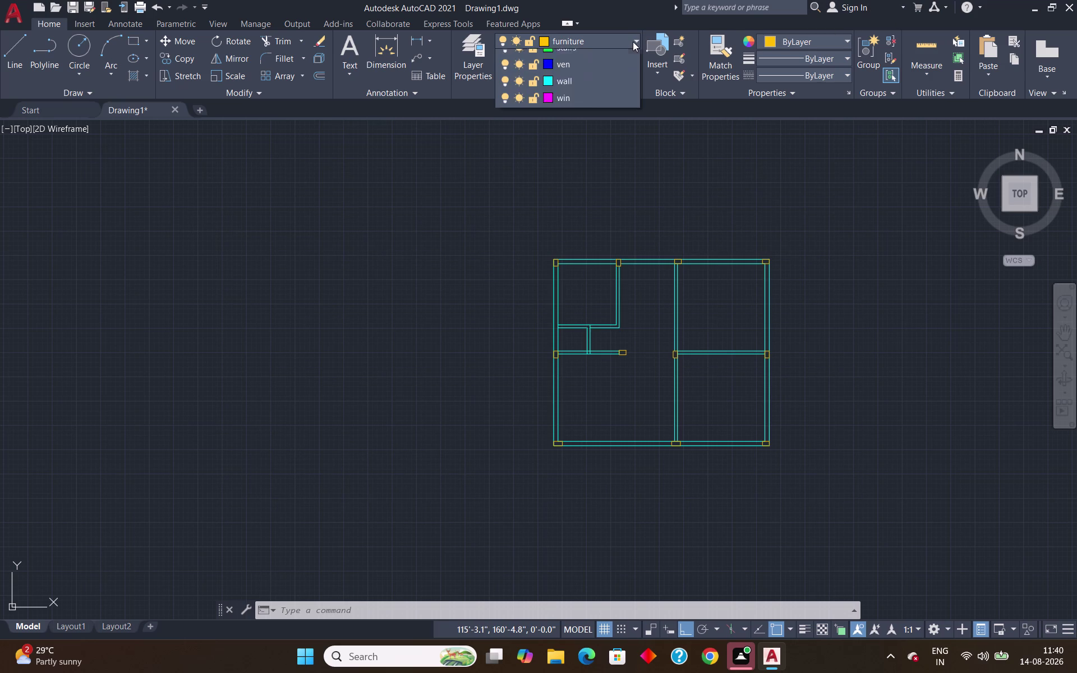
click(597, 95)
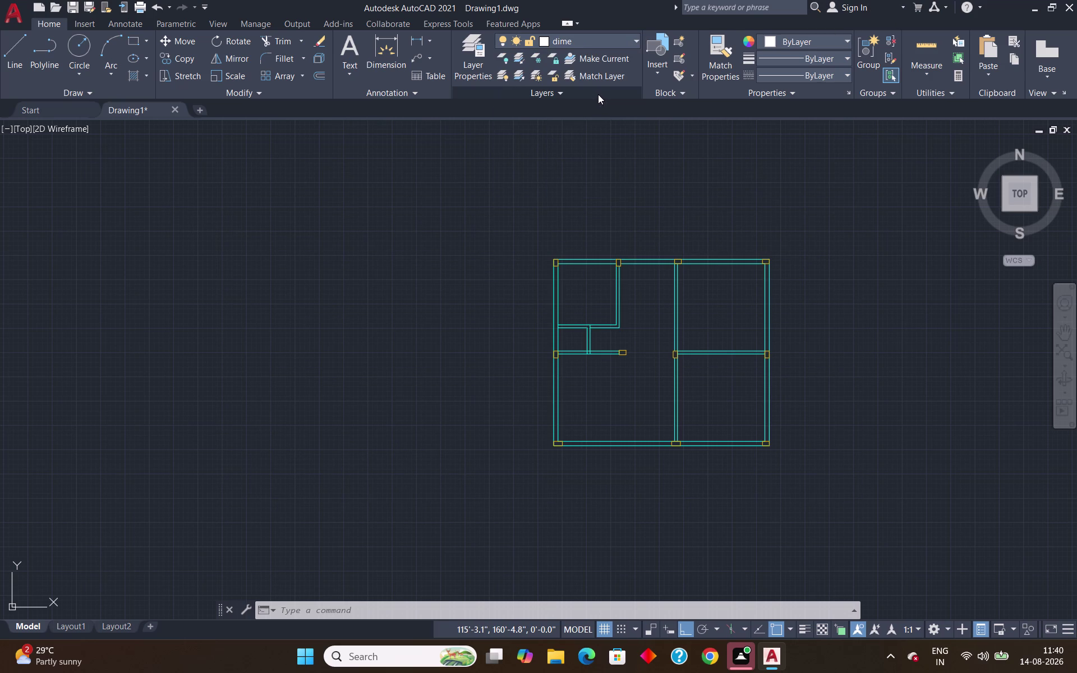
text(dc)
key(Return)
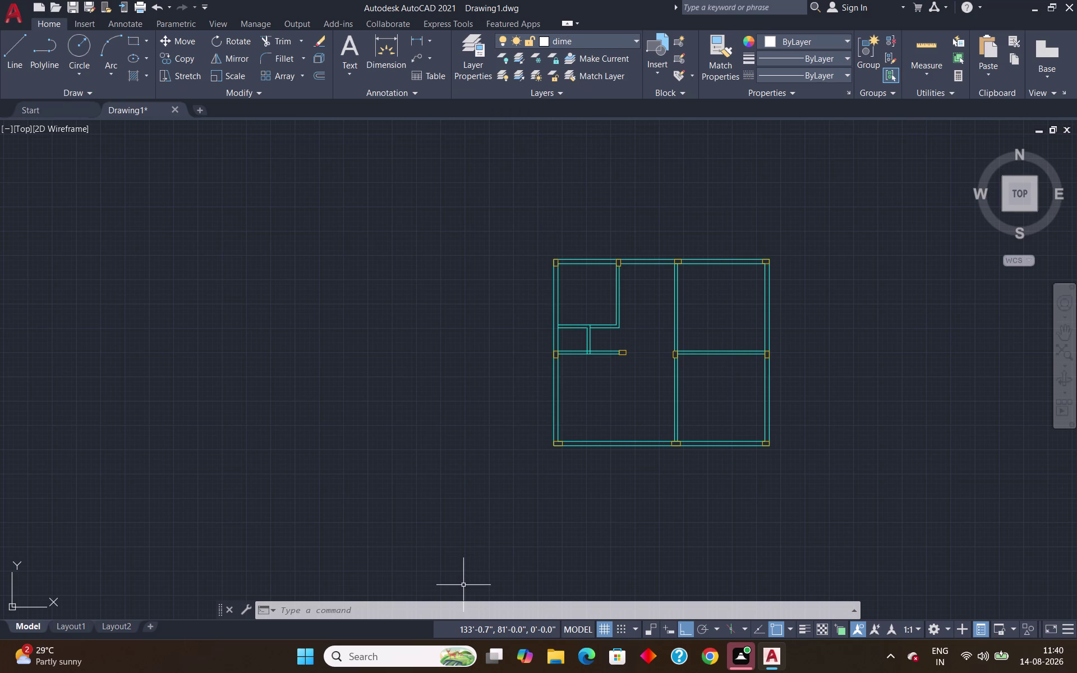
Drag the Sofa - Roundback 7 ft. block from DesignCenter to the right of the plan.
text(dc)
key(Return)
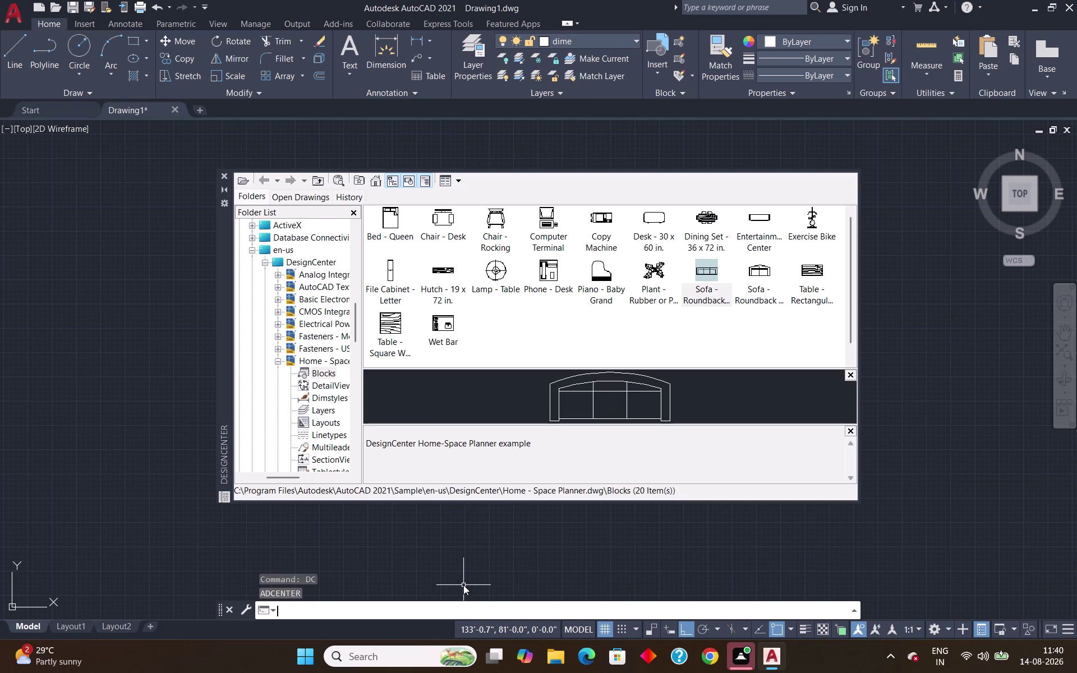
click(701, 272)
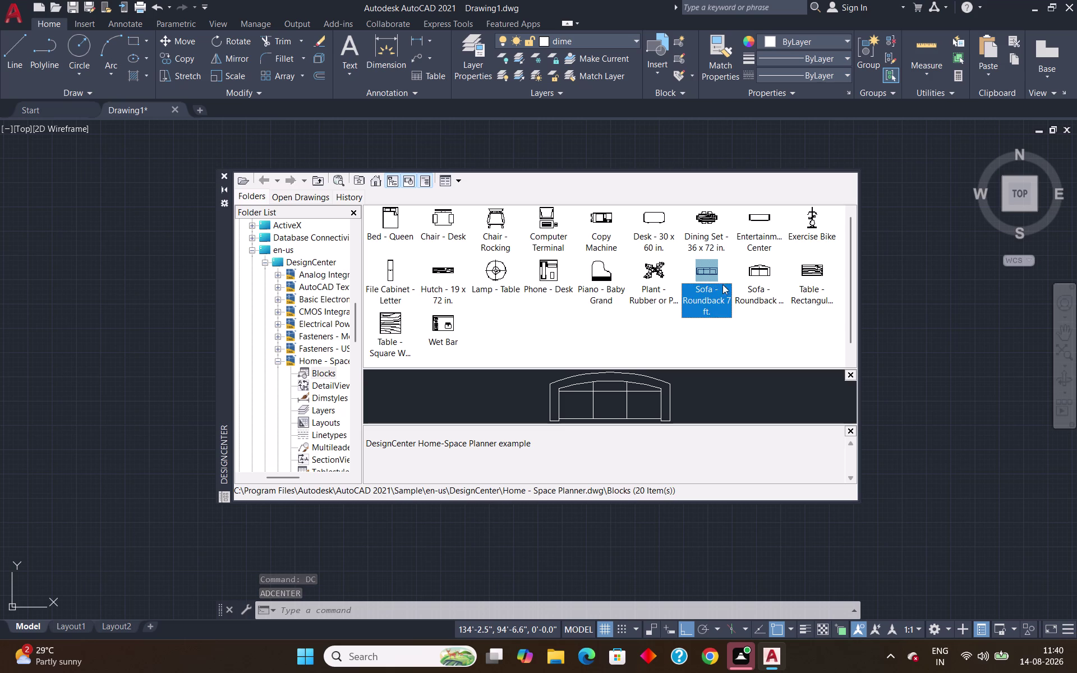
click(974, 336)
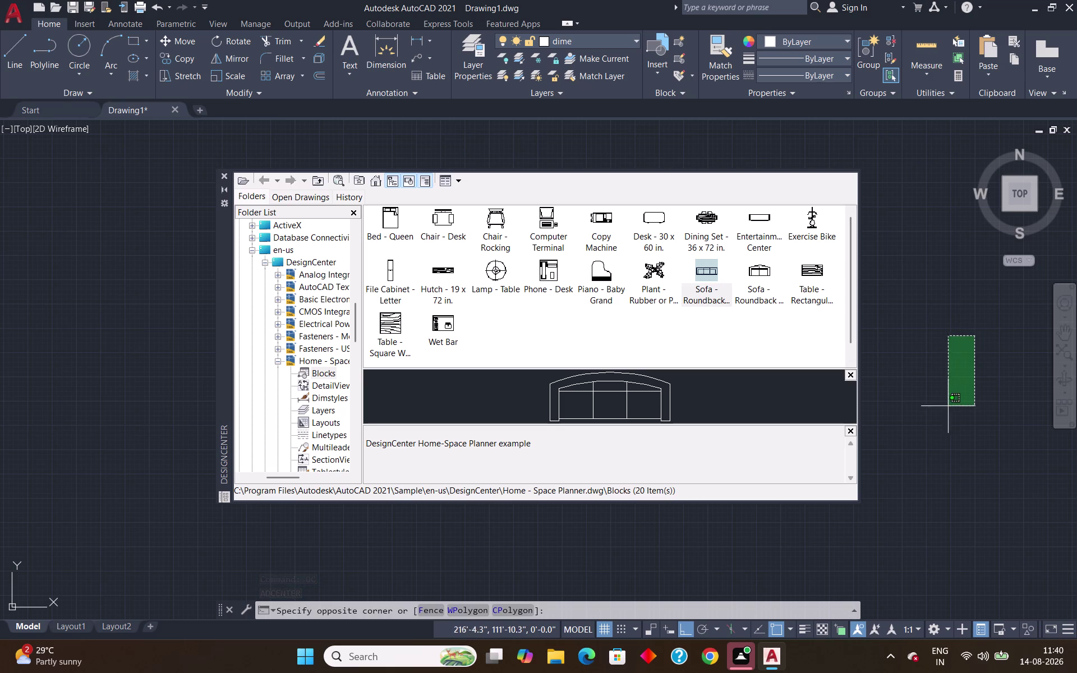
key(Escape)
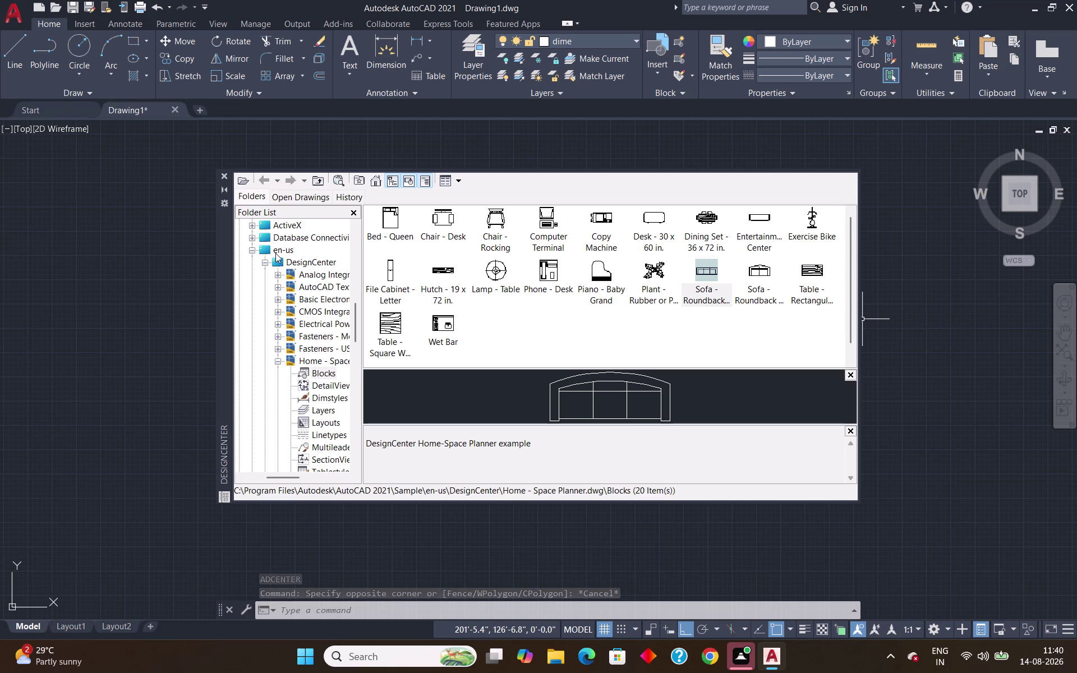
click(559, 336)
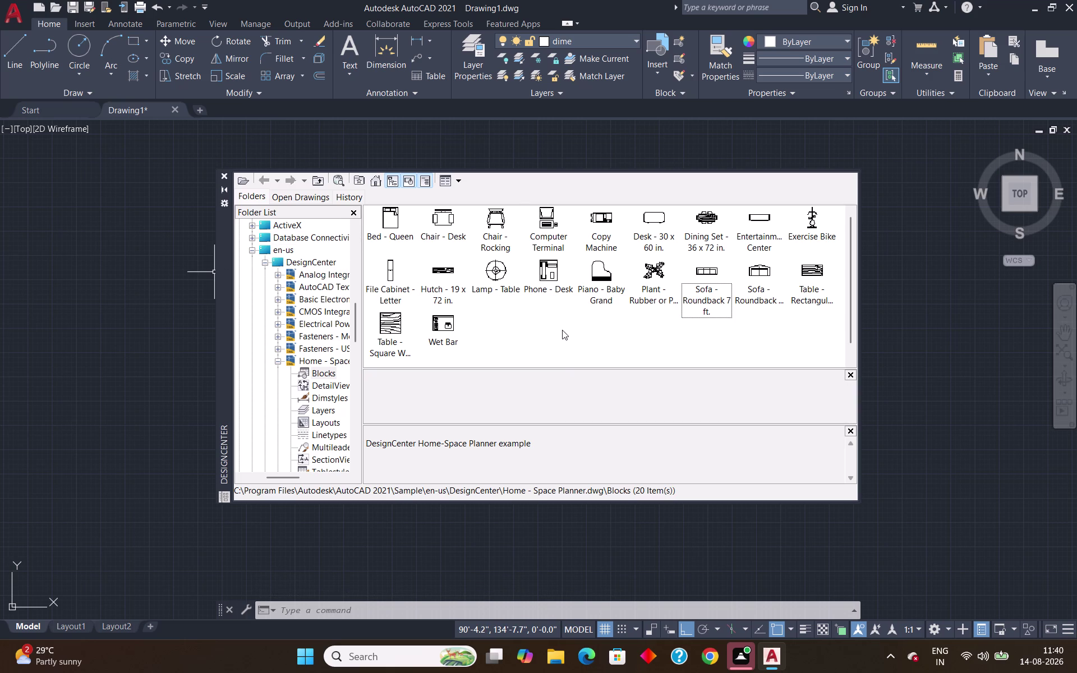
drag(705, 263, 516, 418)
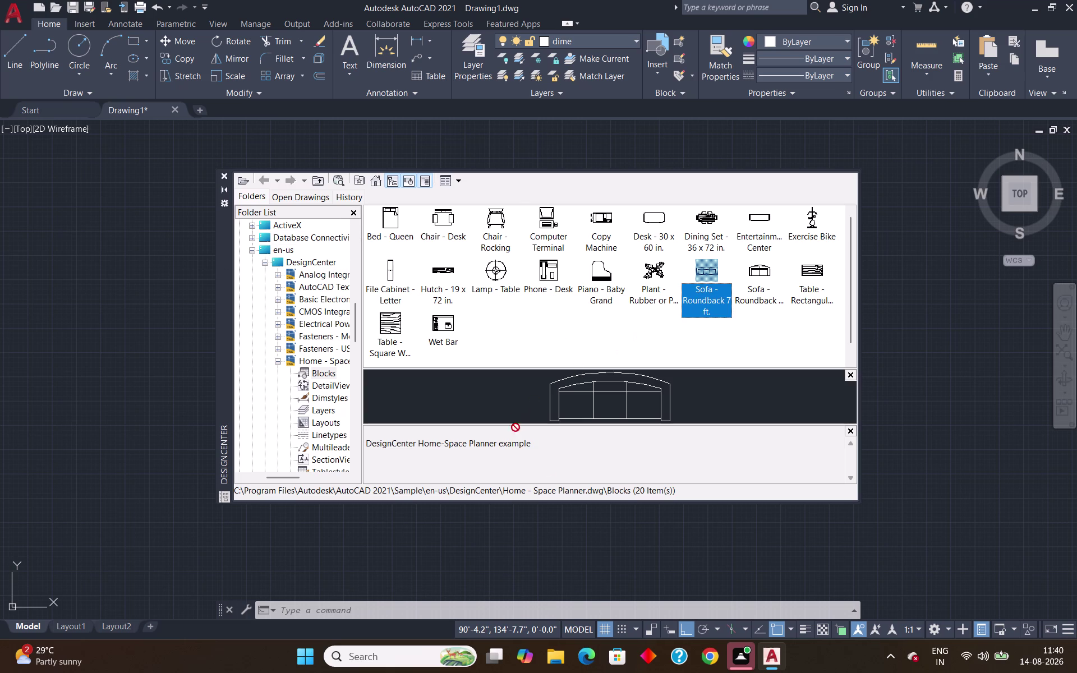
drag(516, 419, 990, 424)
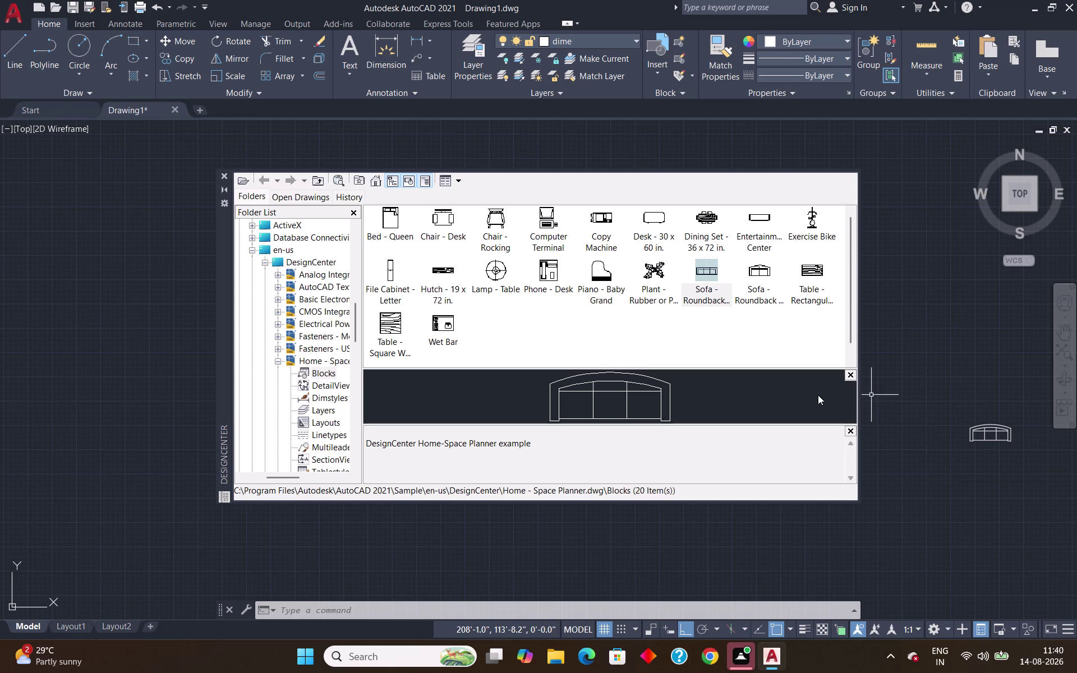
Browse the Home - Space Planner block list in DesignCenter to select another block.
scroll(up, 3)
drag(849, 235, 852, 216)
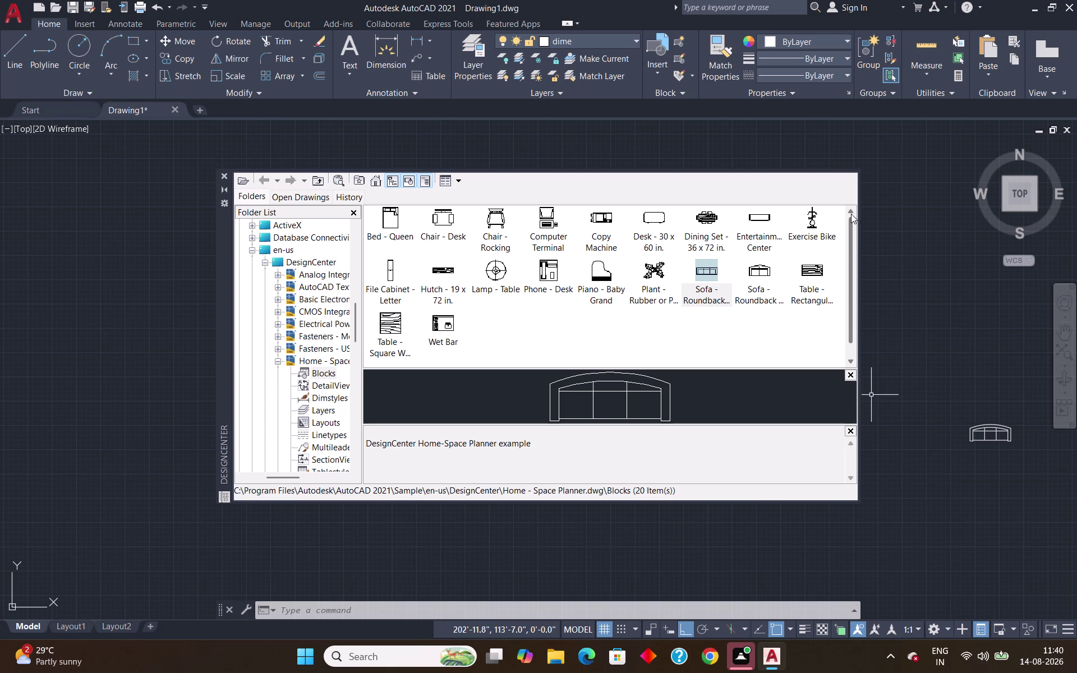
click(850, 211)
click(850, 211)
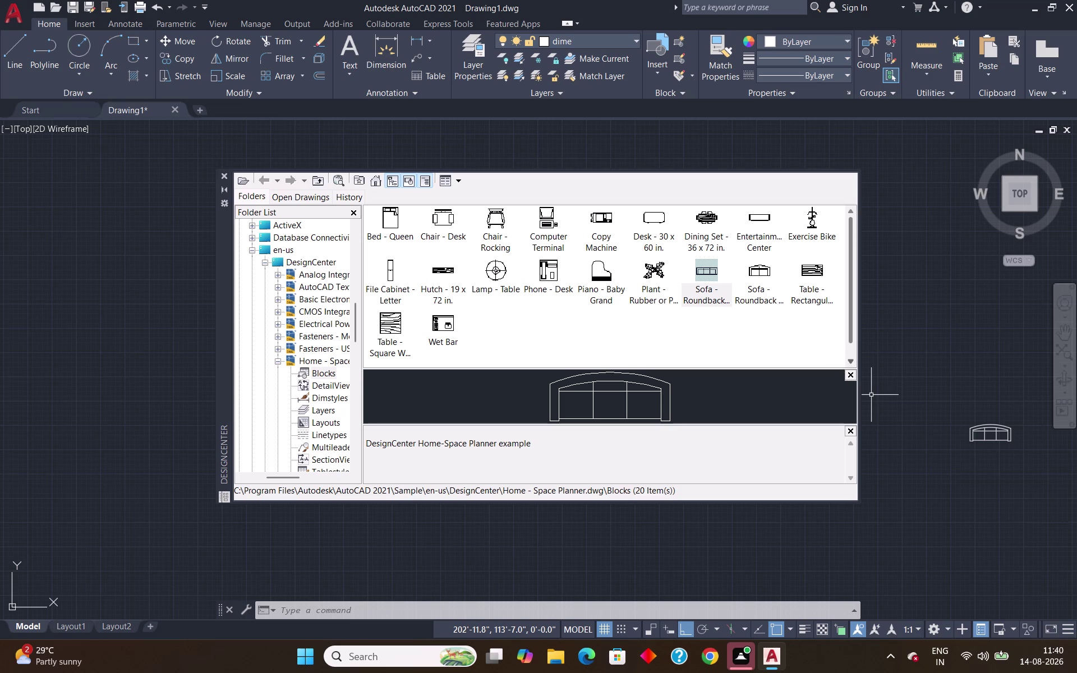
click(854, 361)
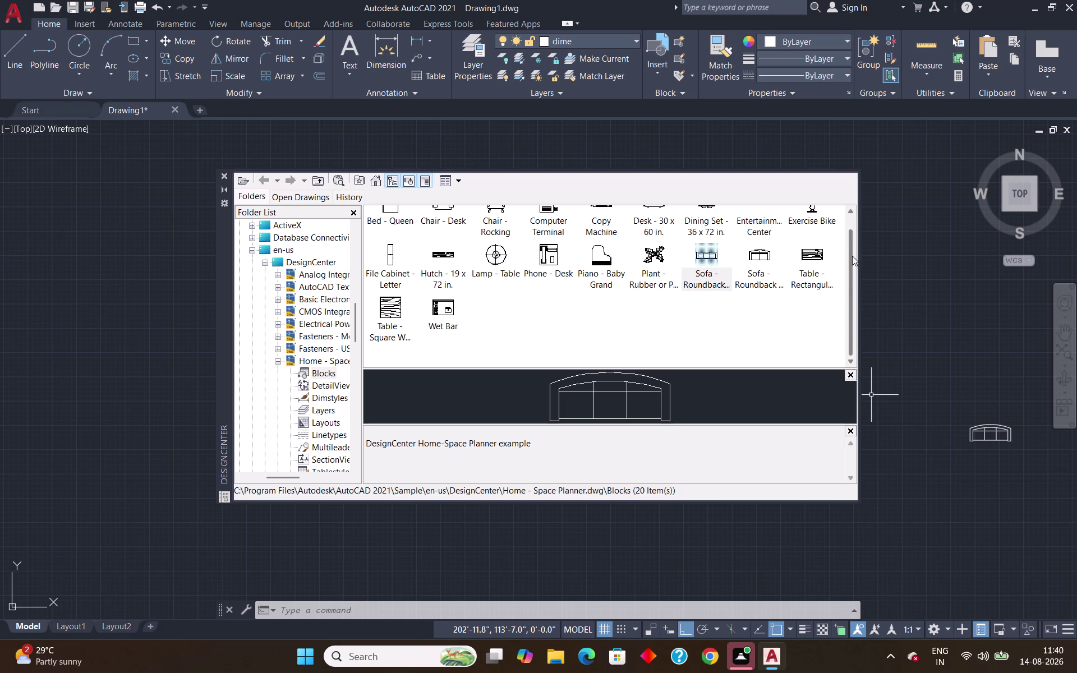
click(850, 209)
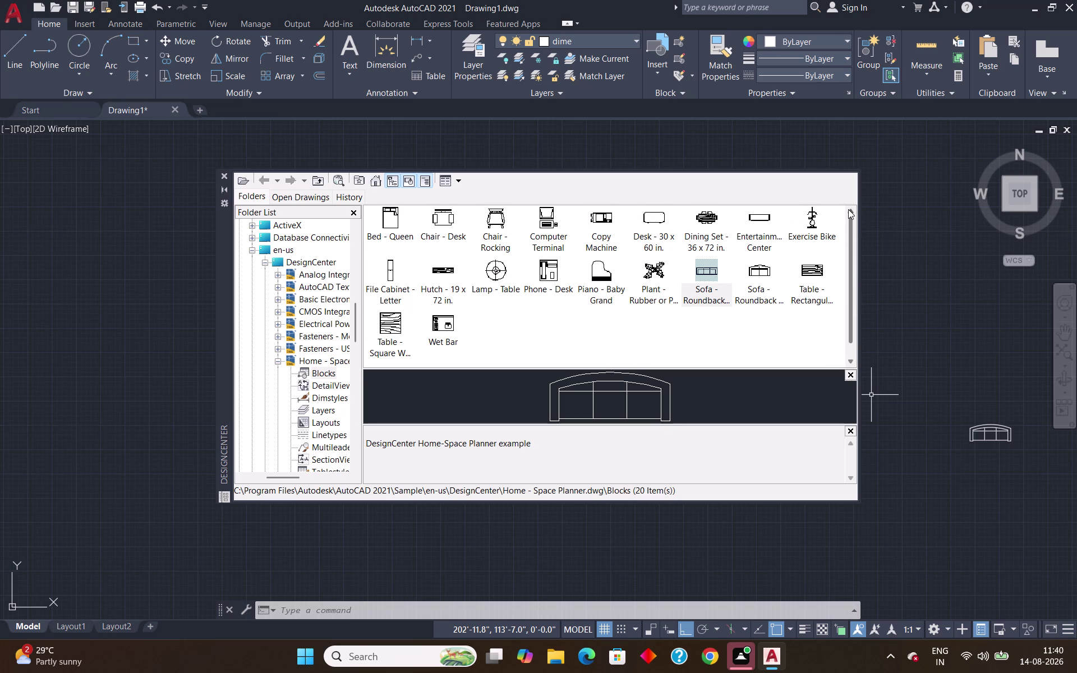
click(847, 209)
drag(391, 211, 564, 310)
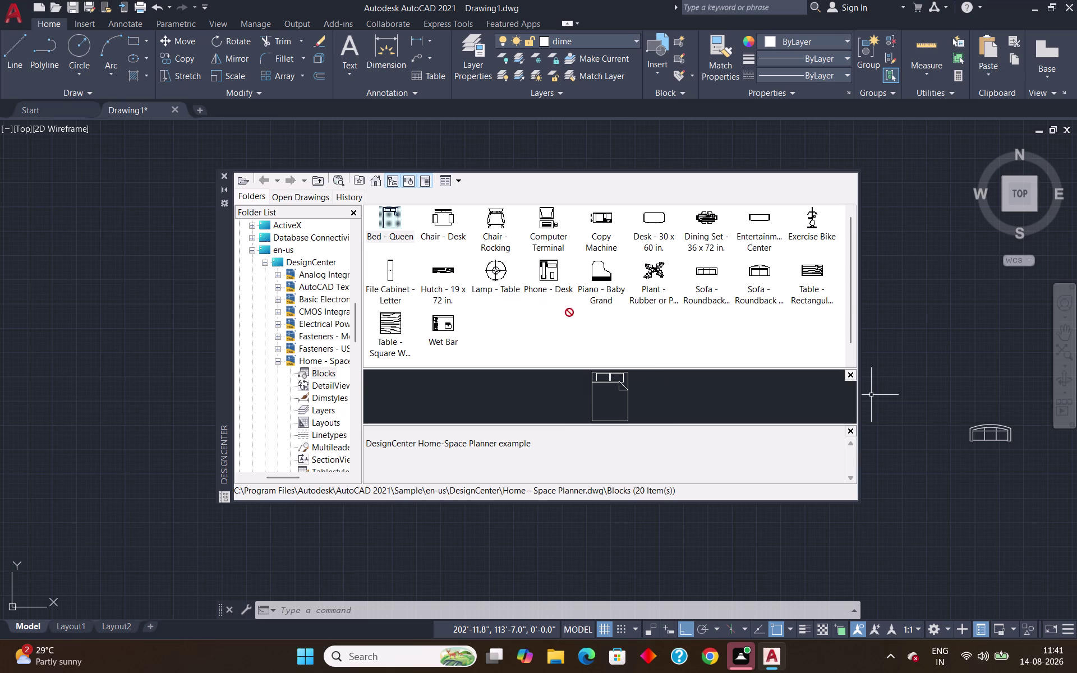
Drag the Bed - Queen block into the floor plan beside the roundback sofa.
drag(564, 310, 955, 299)
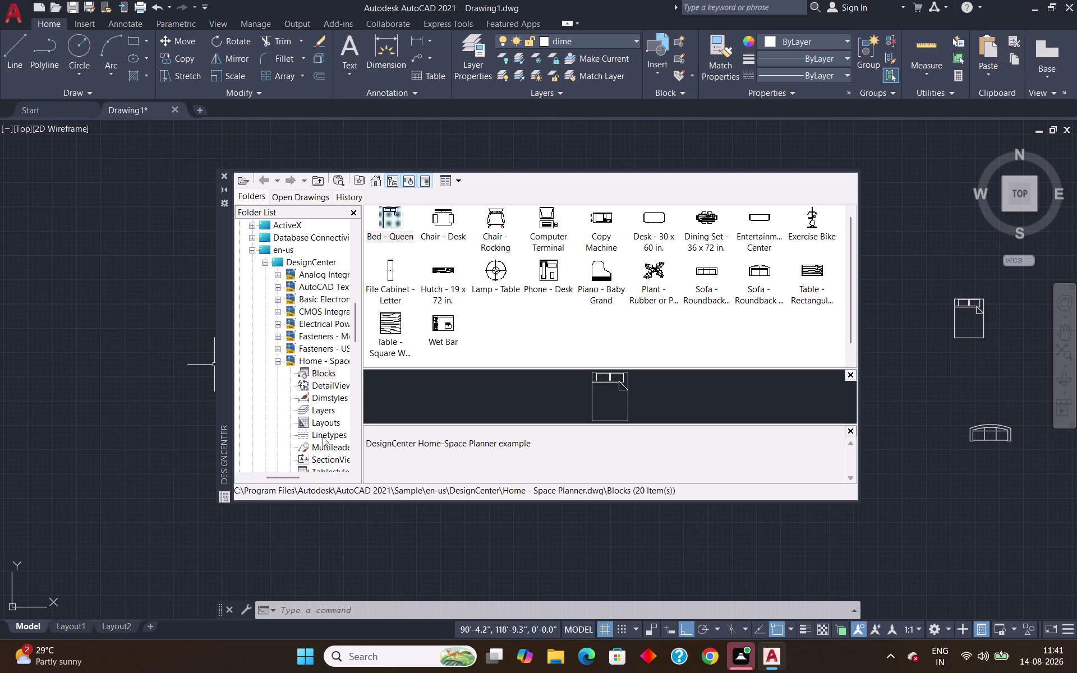
scroll(up, 3)
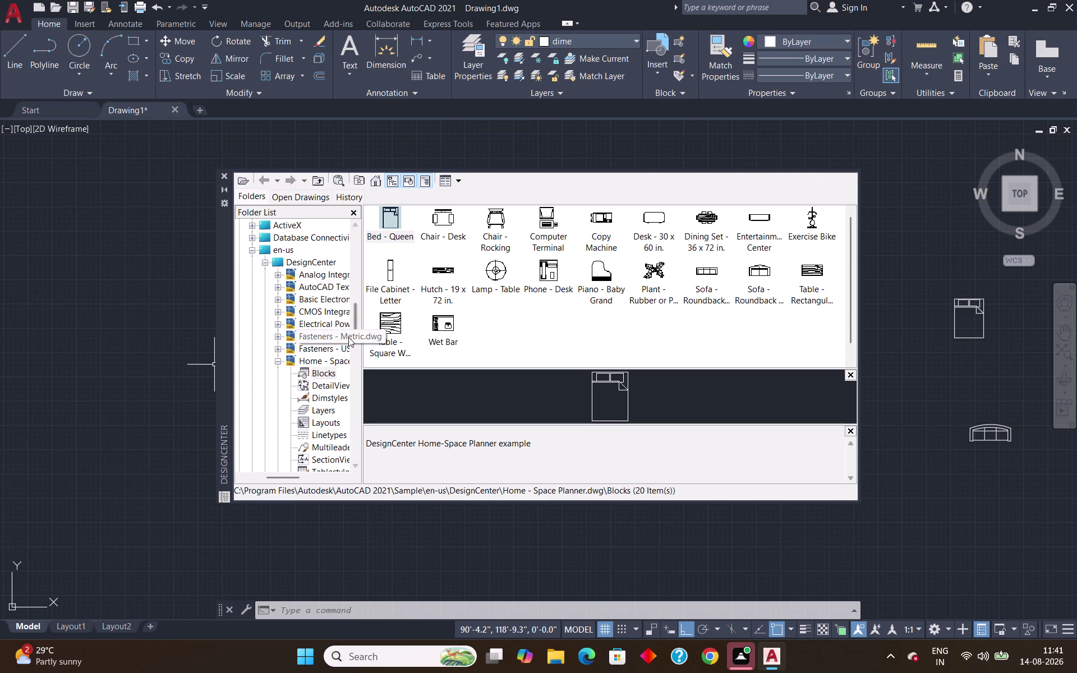
Browse Sample > en-us > DesignCenter and list the Home - Space Planner.dwg blocks.
drag(354, 329, 341, 387)
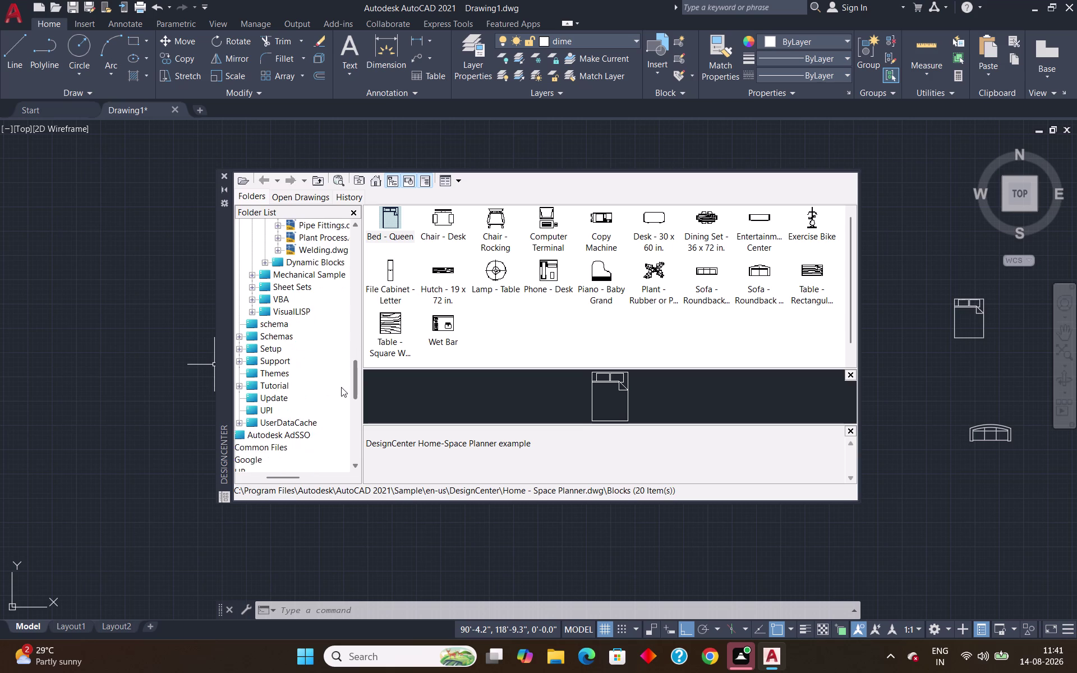
drag(341, 387, 365, 282)
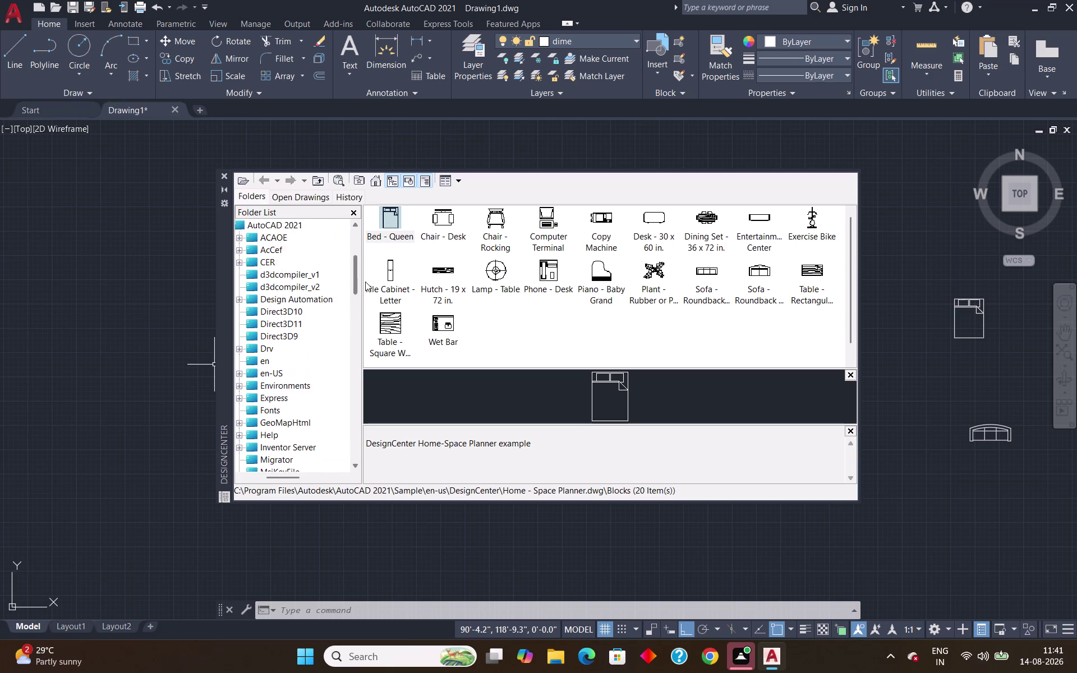
drag(365, 283, 357, 306)
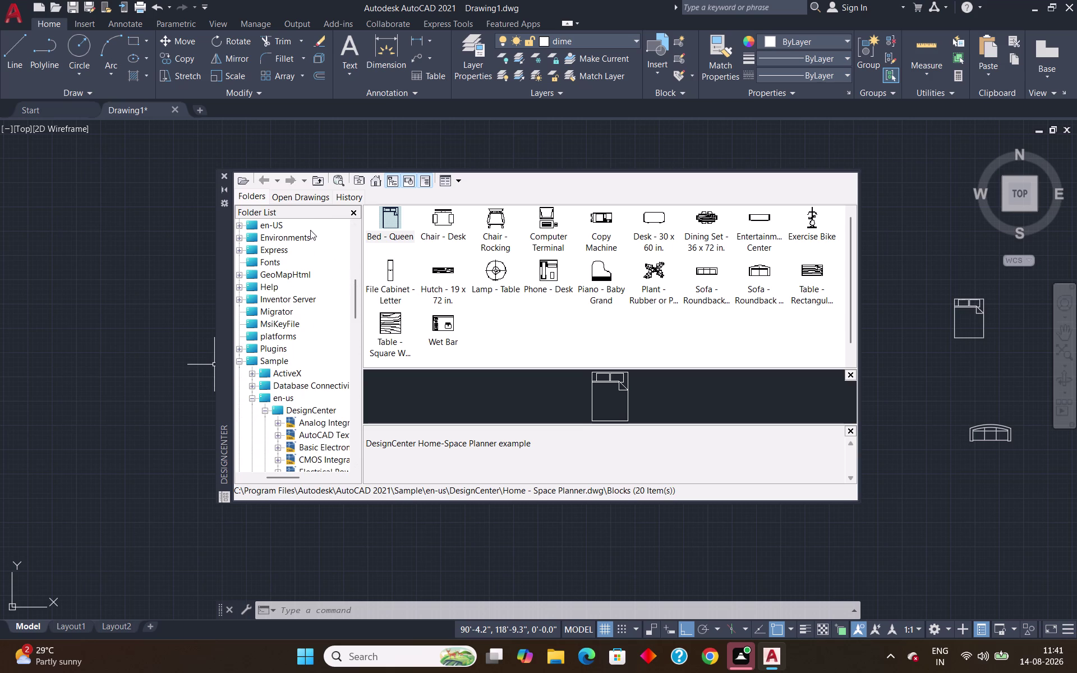
double_click(309, 227)
double_click(275, 227)
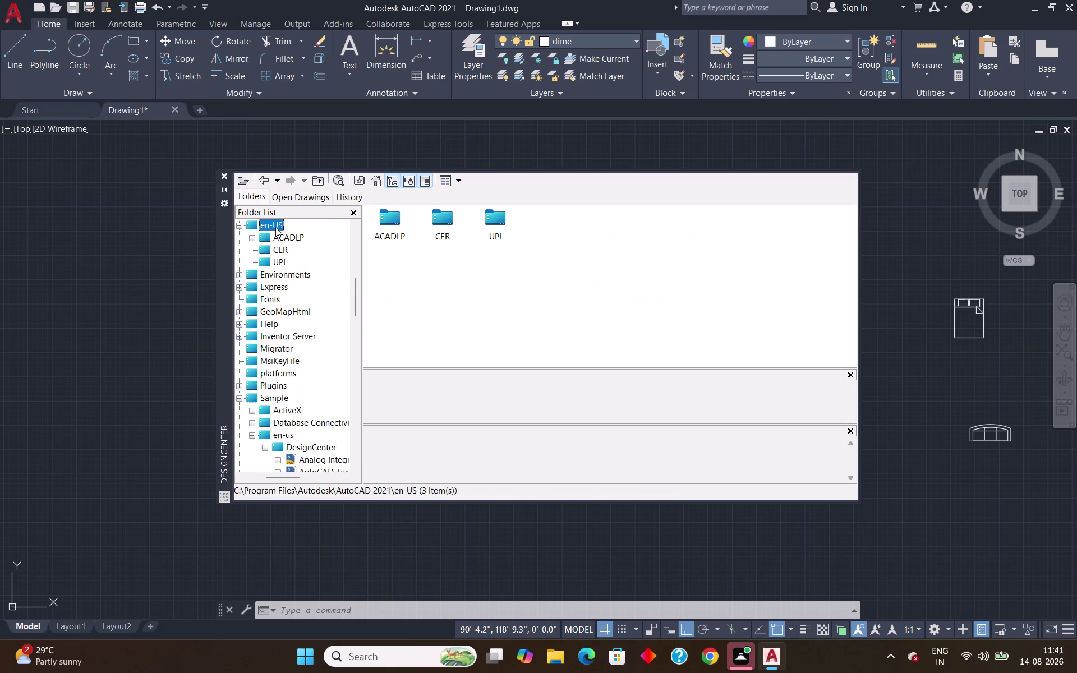
click(372, 183)
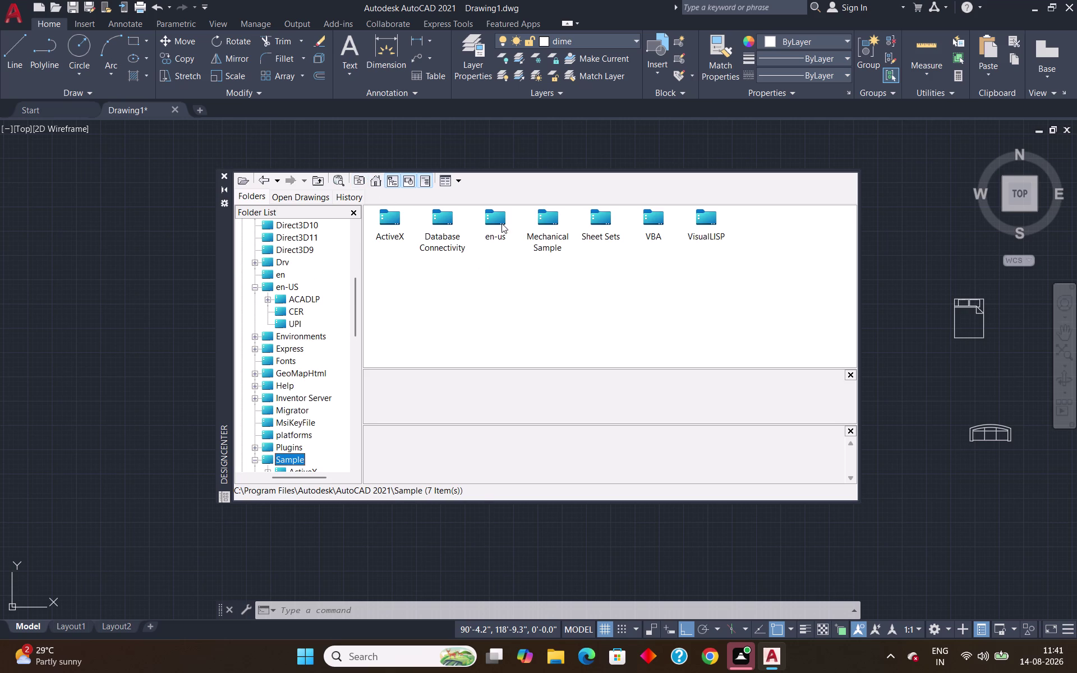
double_click(495, 220)
double_click(386, 221)
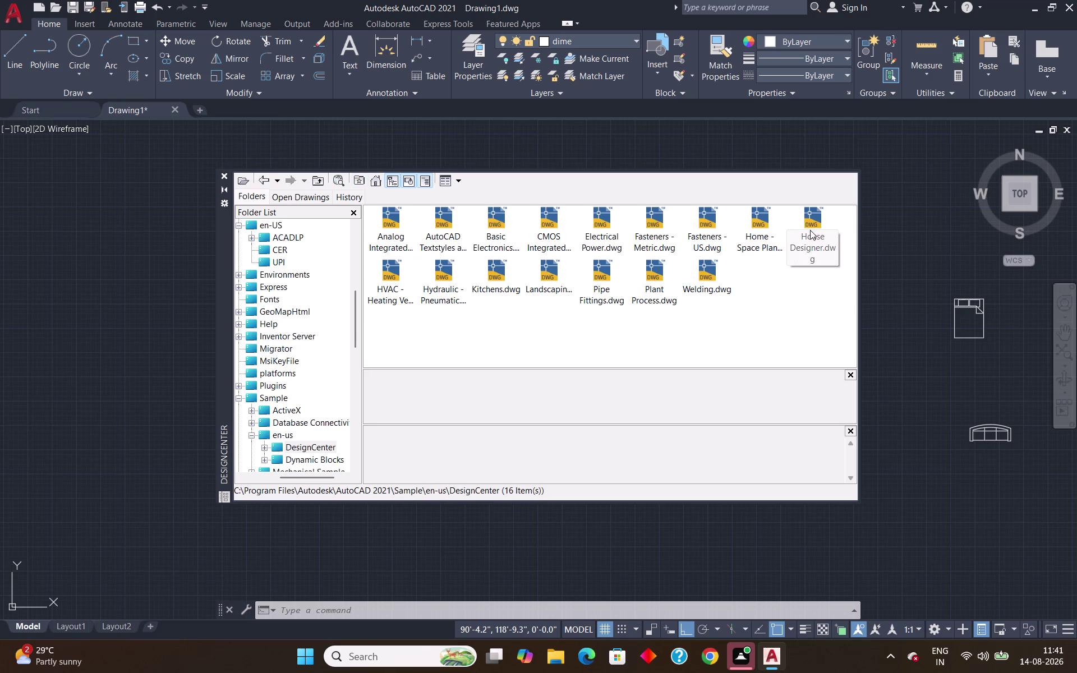
double_click(763, 225)
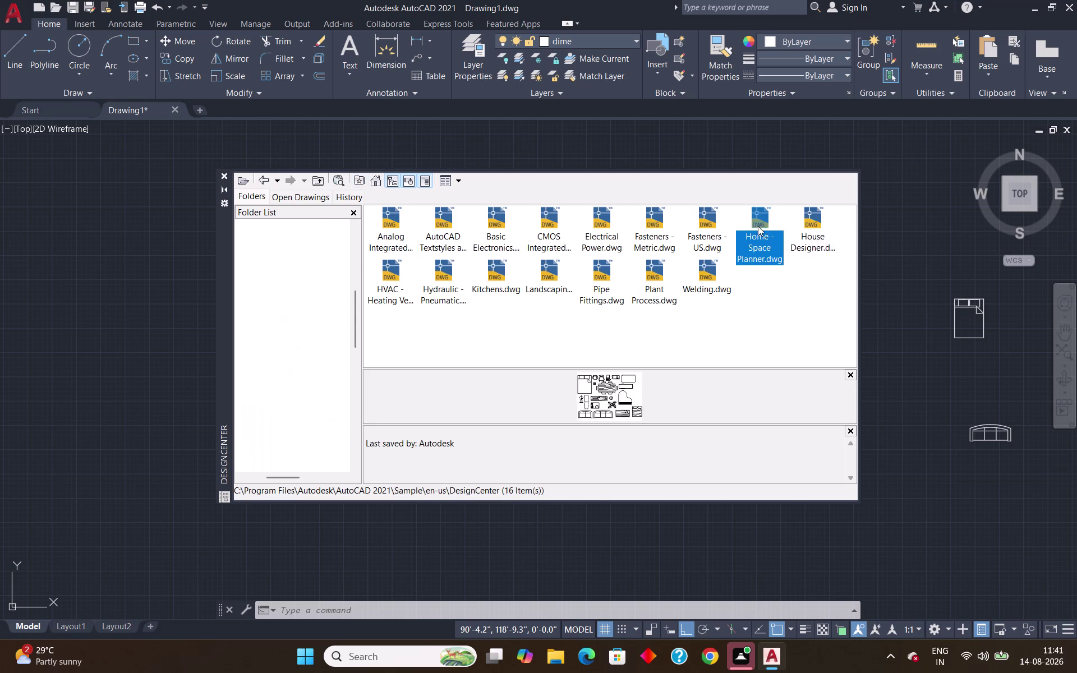
double_click(393, 227)
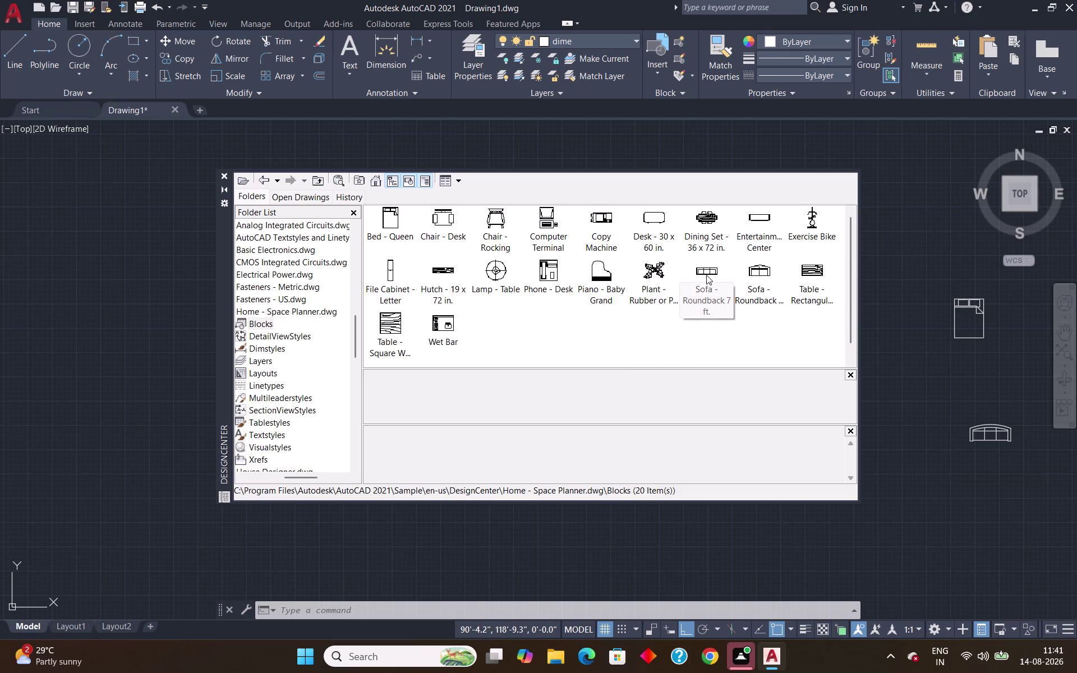
Drag a second Sofa - Roundback 7 ft. into the plan, then go up a level.
drag(707, 271, 909, 413)
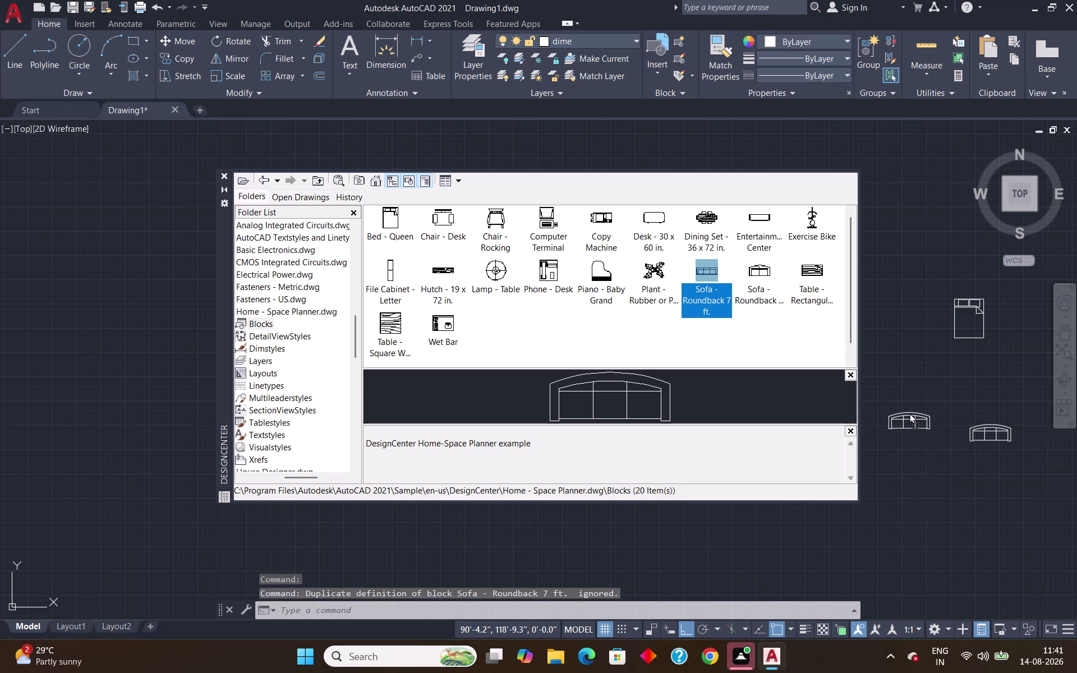
drag(909, 413, 918, 403)
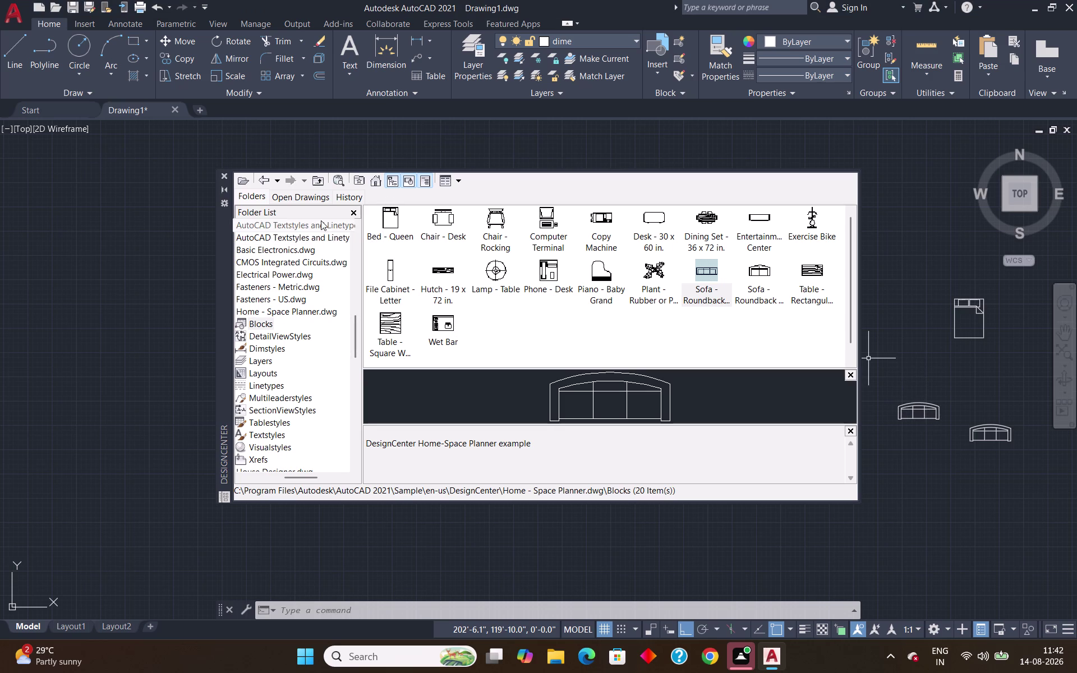
click(262, 182)
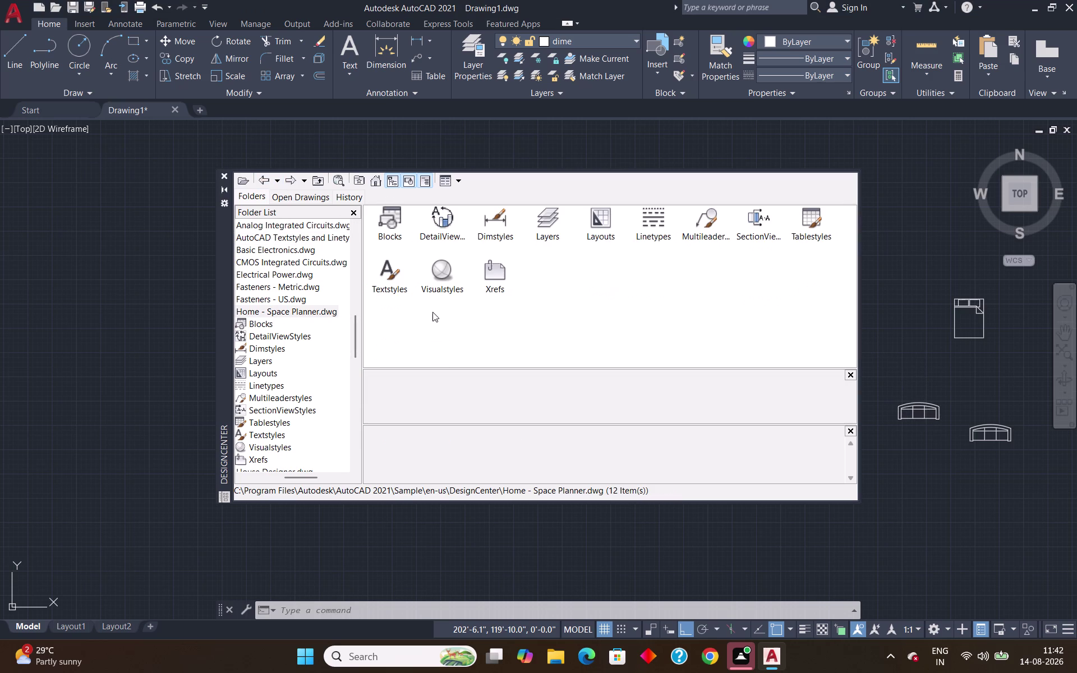
Open House Designer.dwg's Blocks in DesignCenter and preview the Toilet - top block.
click(265, 180)
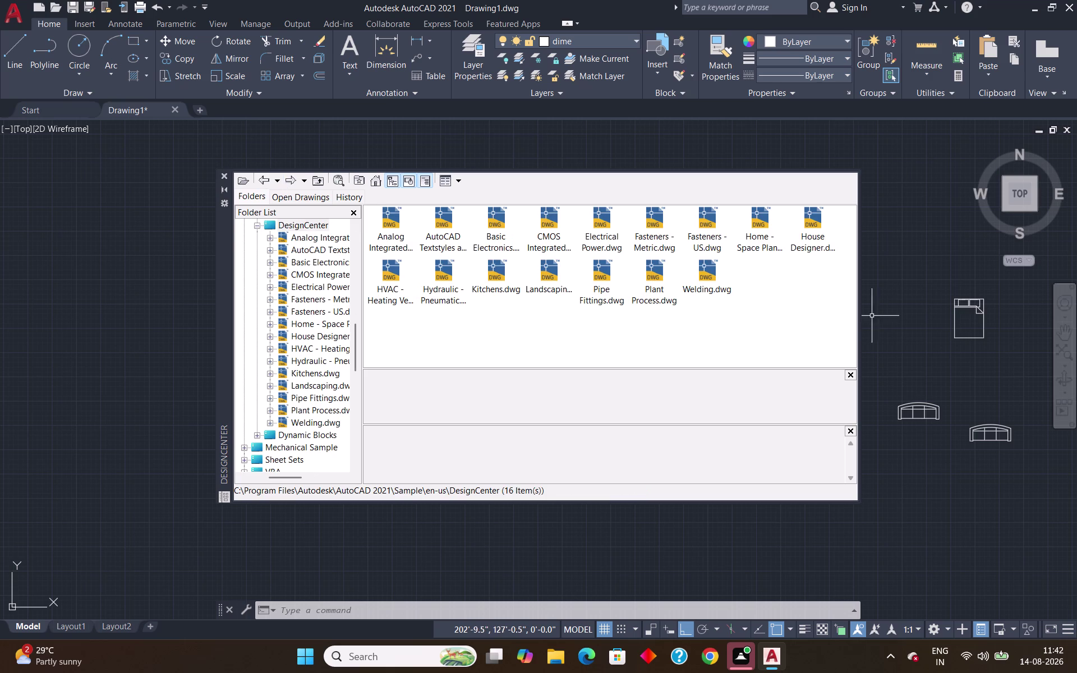
double_click(813, 228)
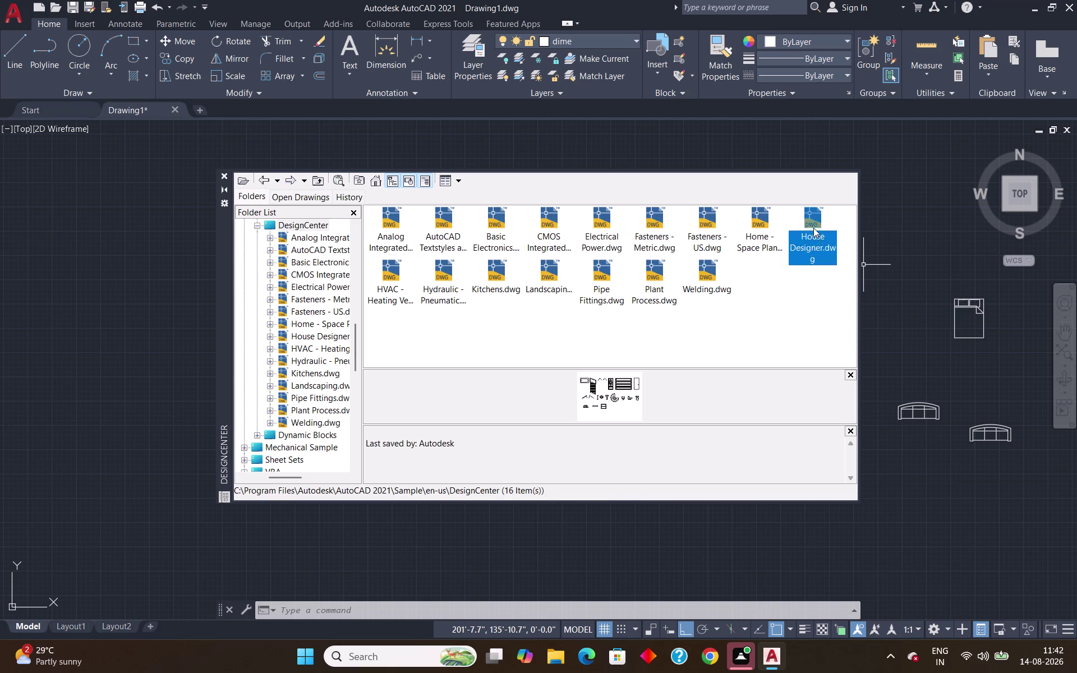
double_click(390, 223)
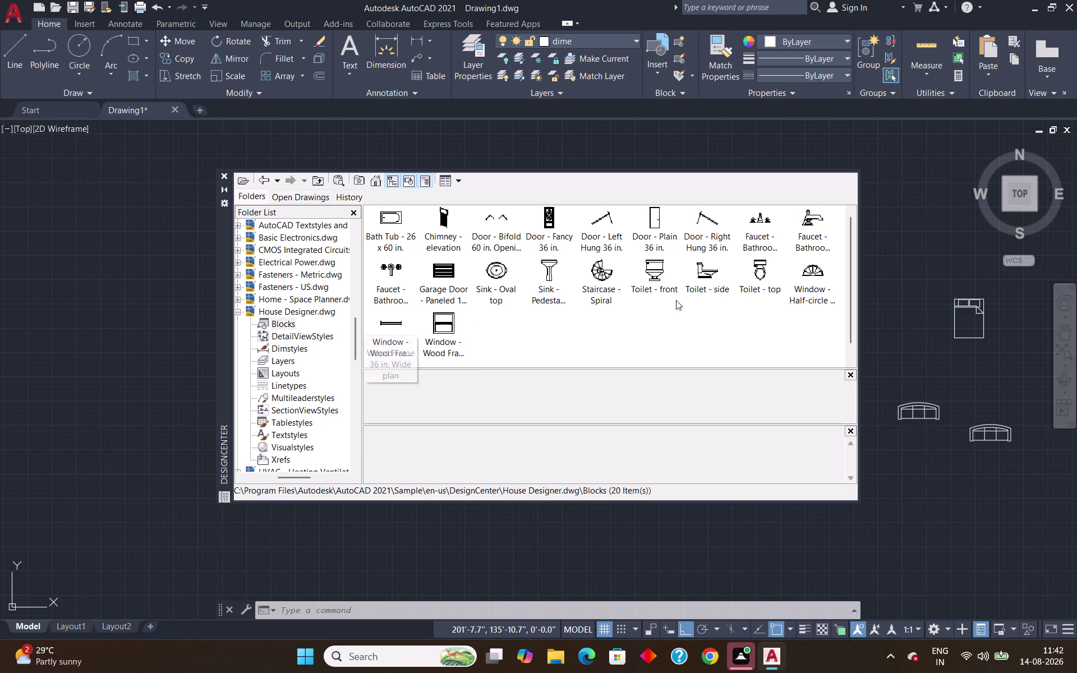
click(760, 268)
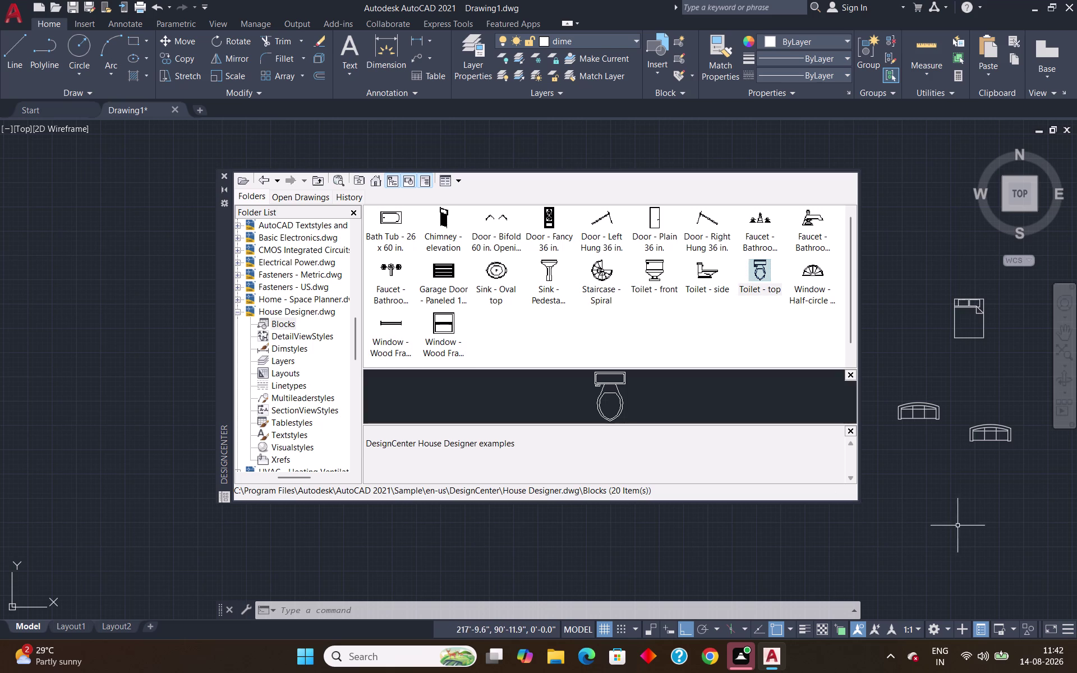
Drag the Toilet - top block into the plan and position it below the sofas.
click(961, 476)
click(908, 545)
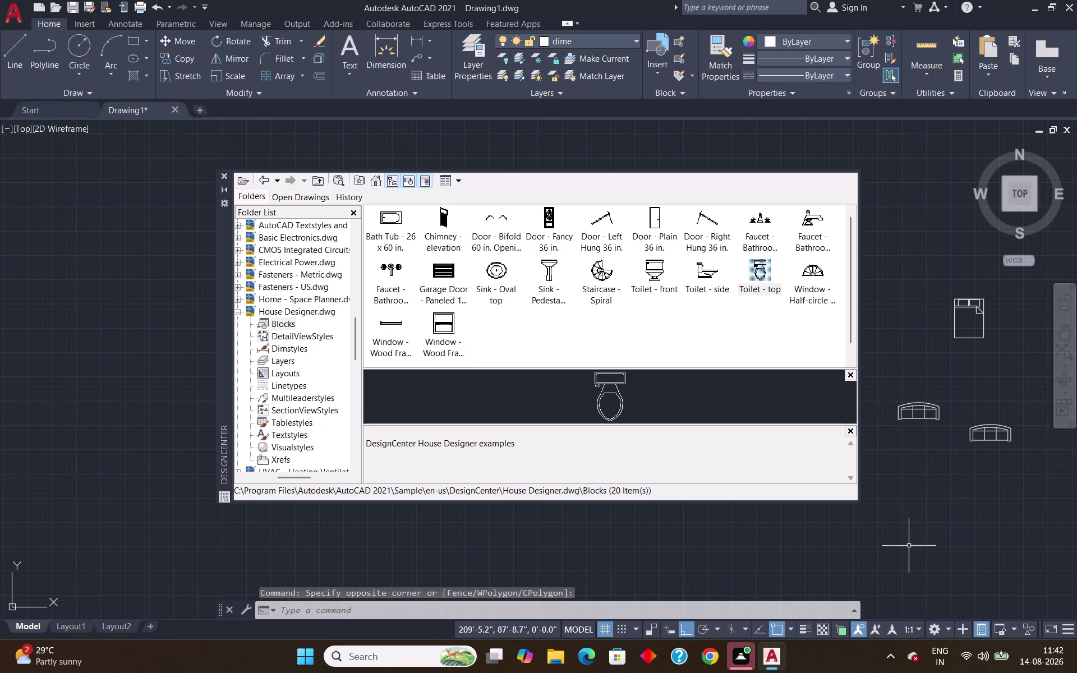
drag(752, 272, 903, 471)
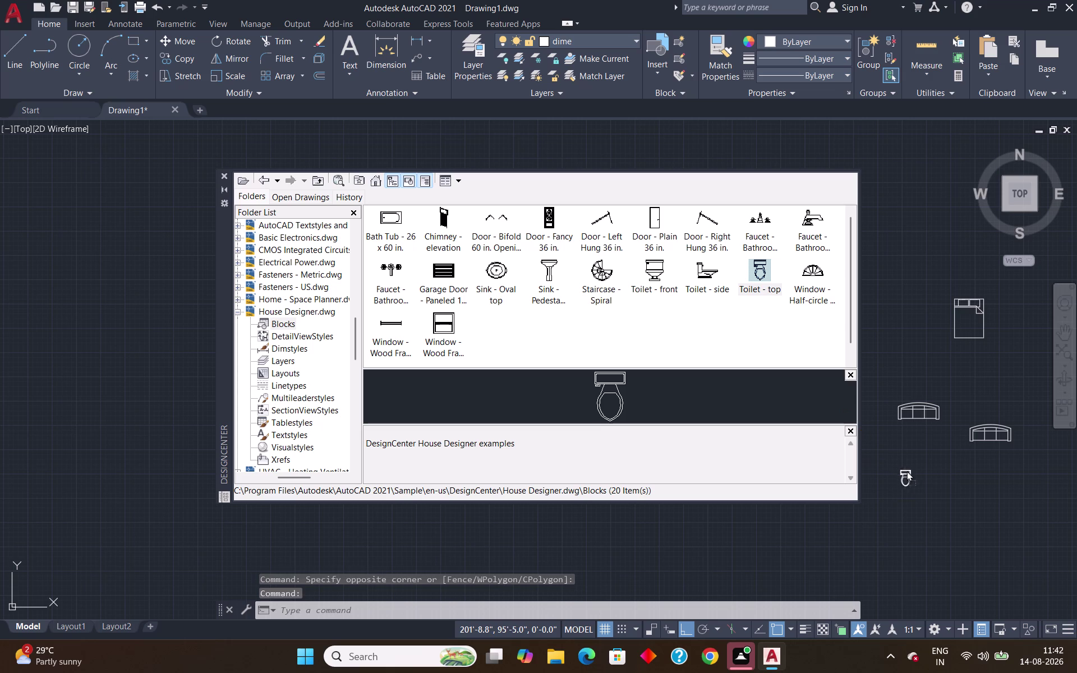
drag(904, 470, 948, 481)
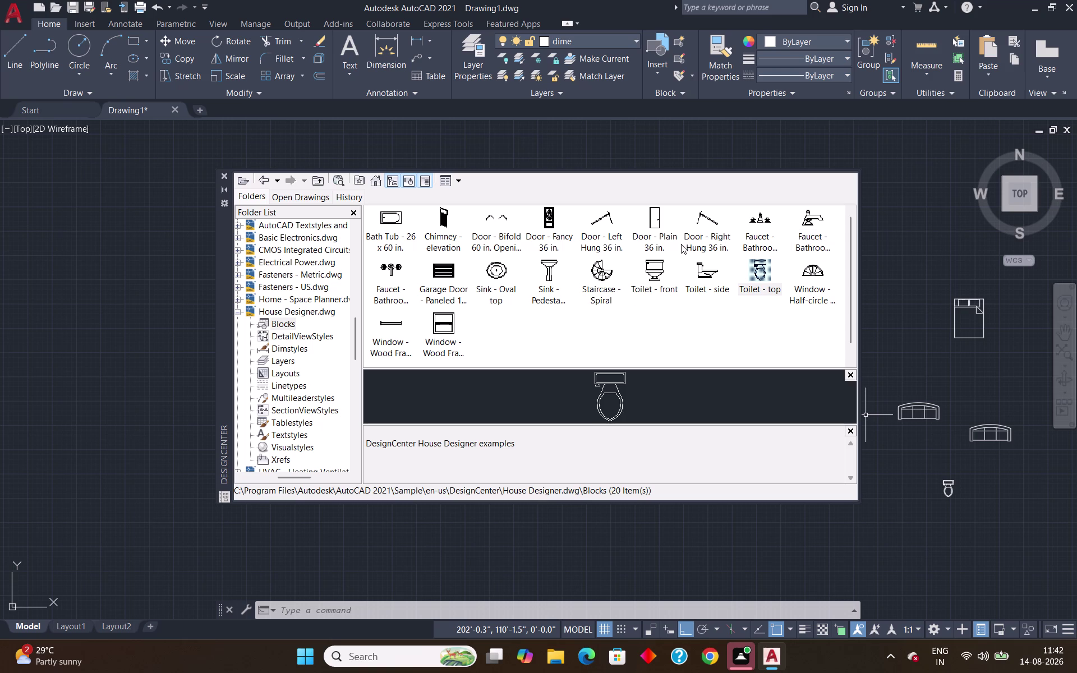
scroll(up, 3)
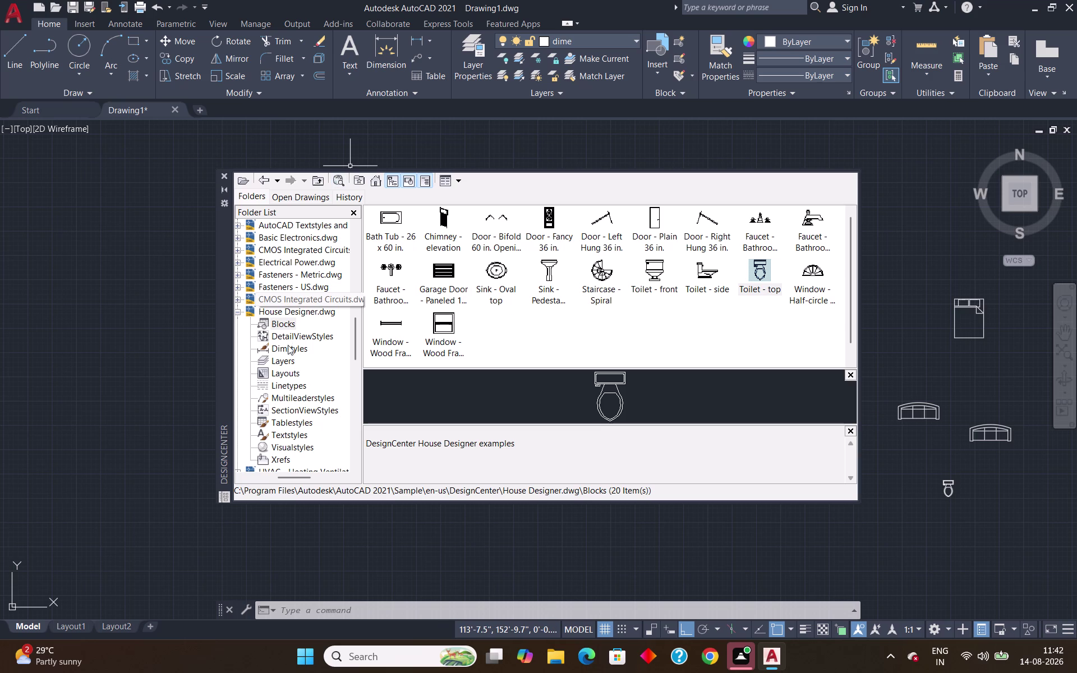
click(259, 184)
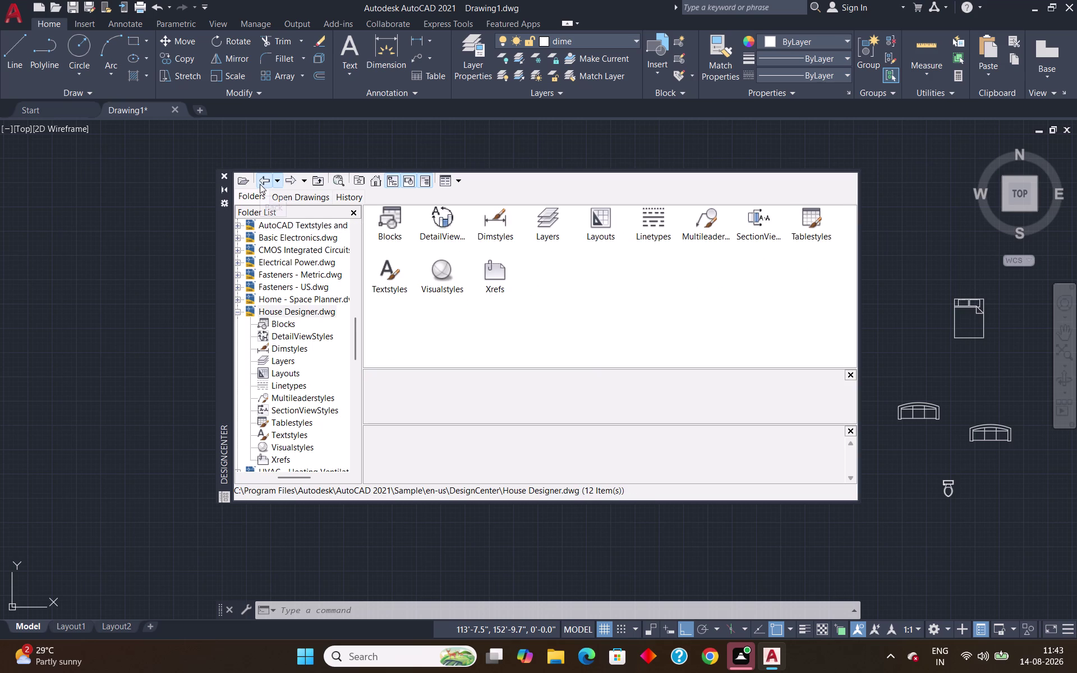
Drag the Range-Oven - 30 in top block from Kitchens.dwg into the plan.
click(259, 184)
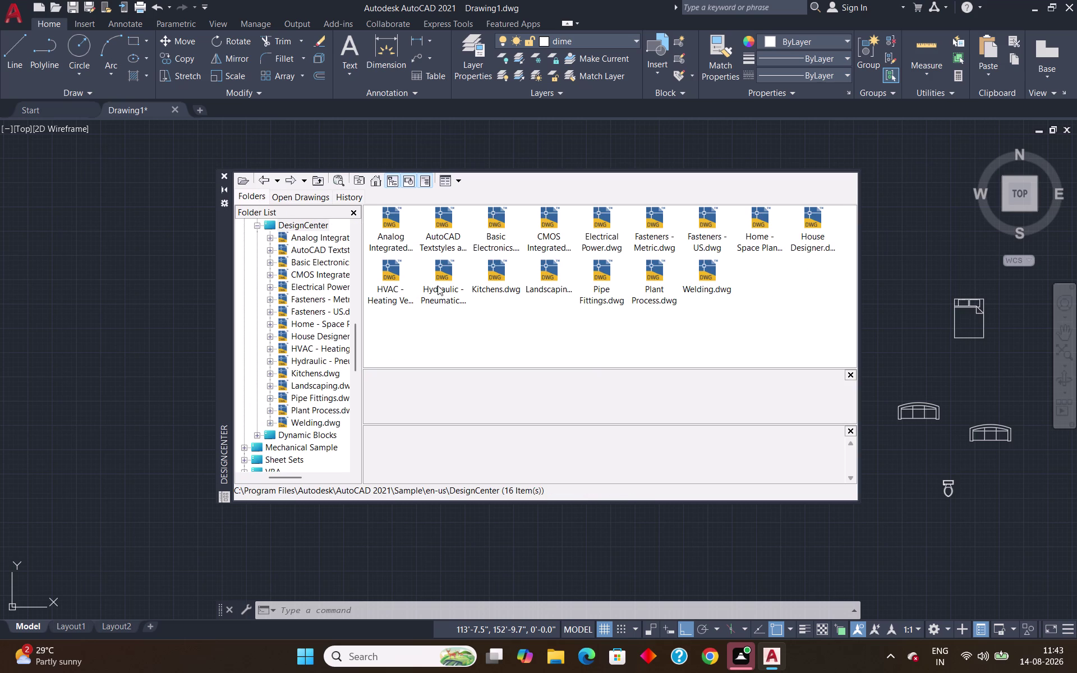
double_click(493, 278)
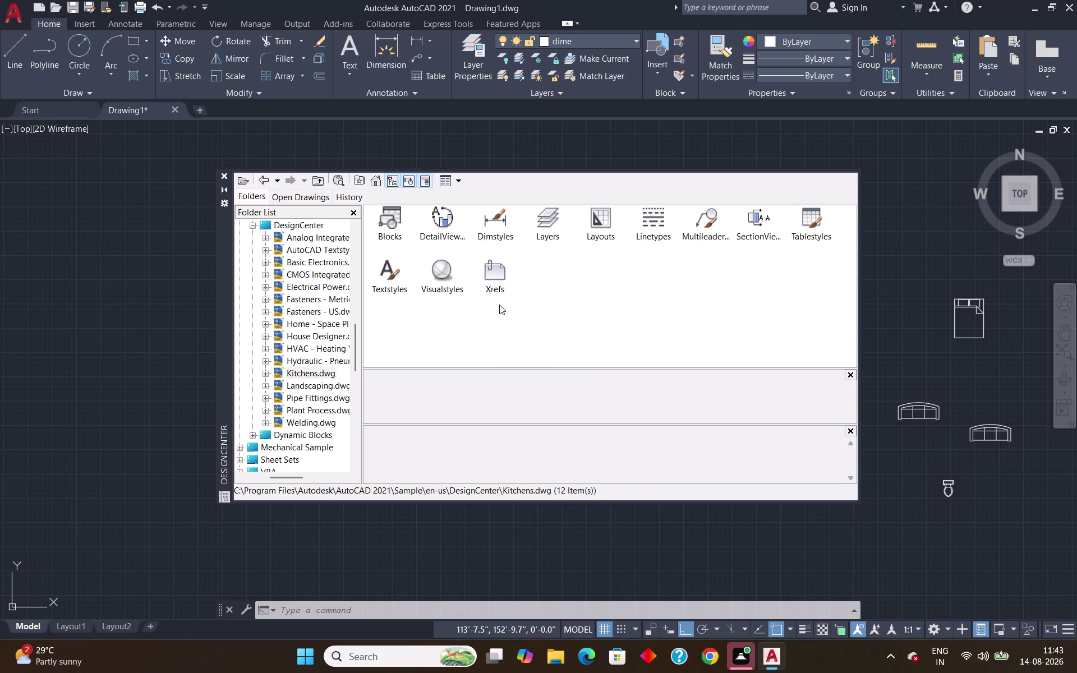
double_click(399, 216)
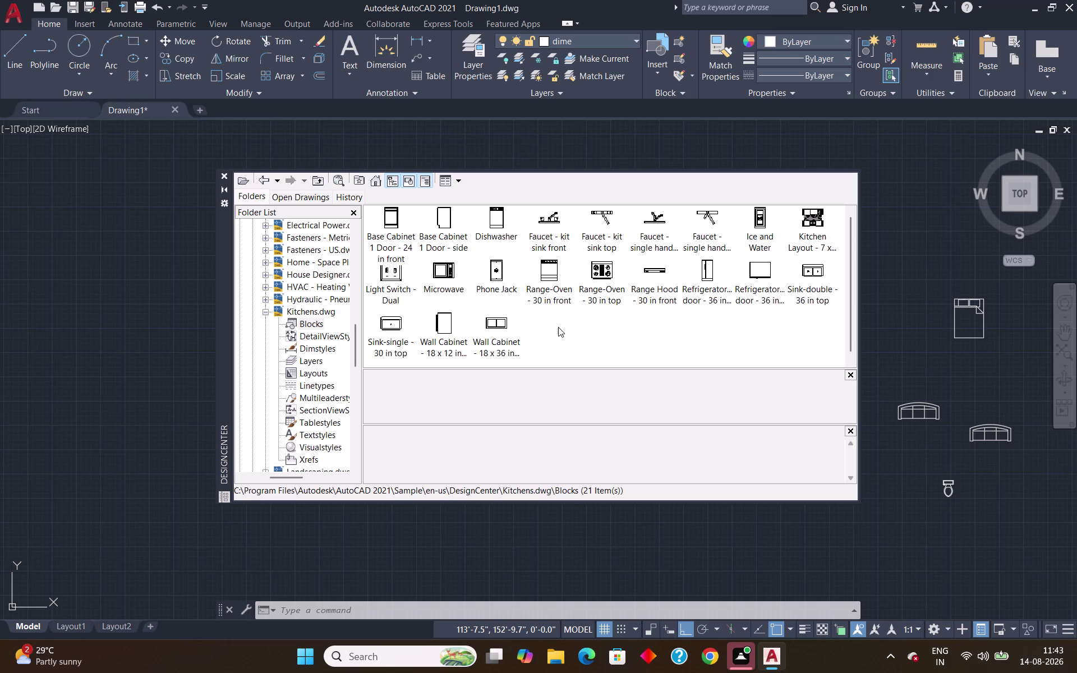
scroll(up, 3)
drag(599, 271, 830, 465)
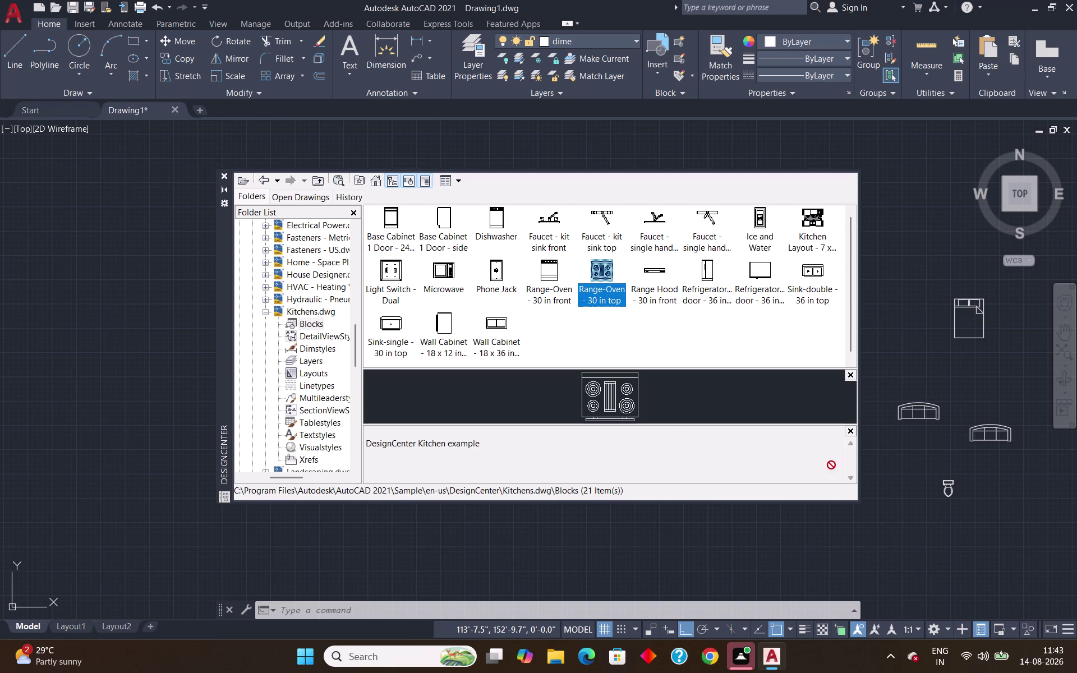
drag(830, 465, 920, 259)
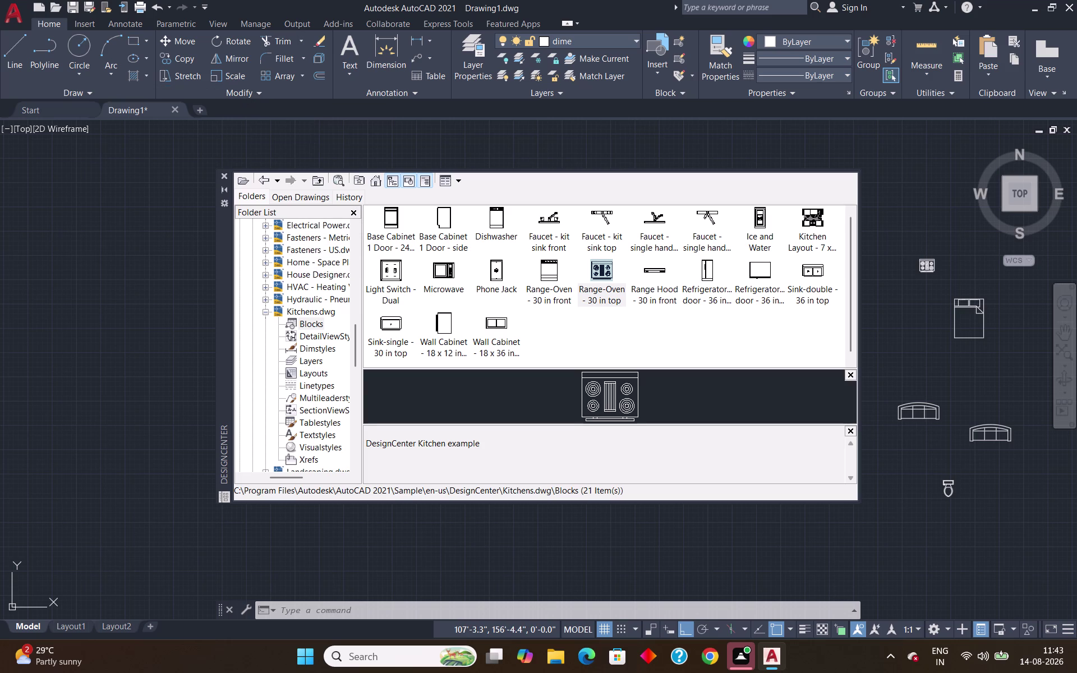
click(262, 184)
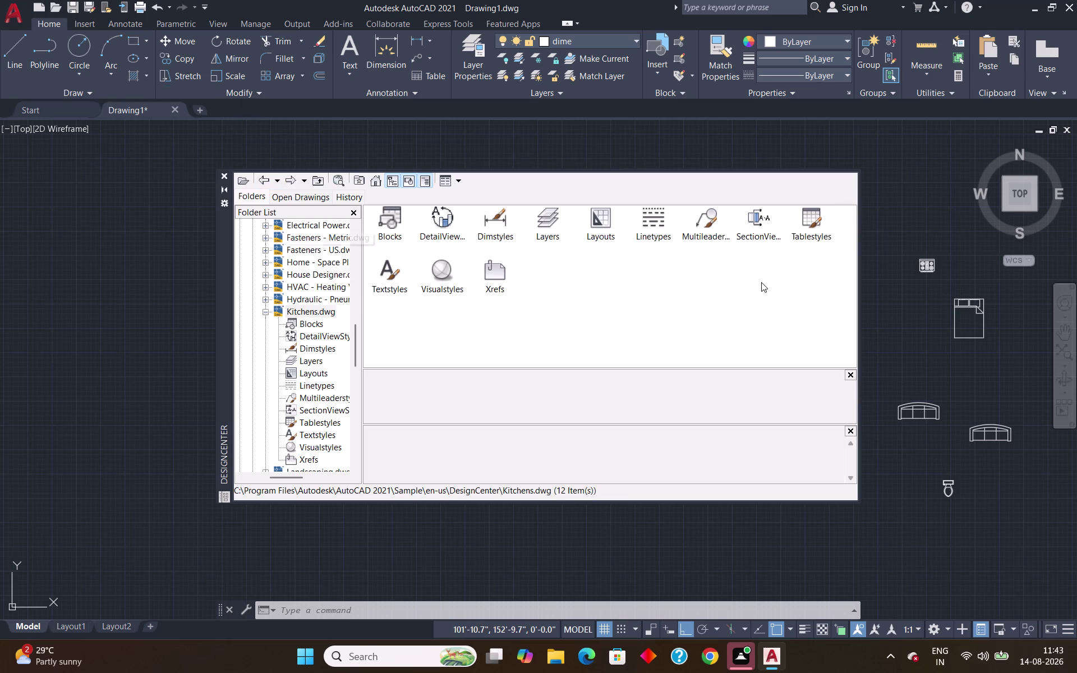
Drag Dining Set - 36 x 72 in. from Home - Space Planner.dwg into the drawing.
click(262, 181)
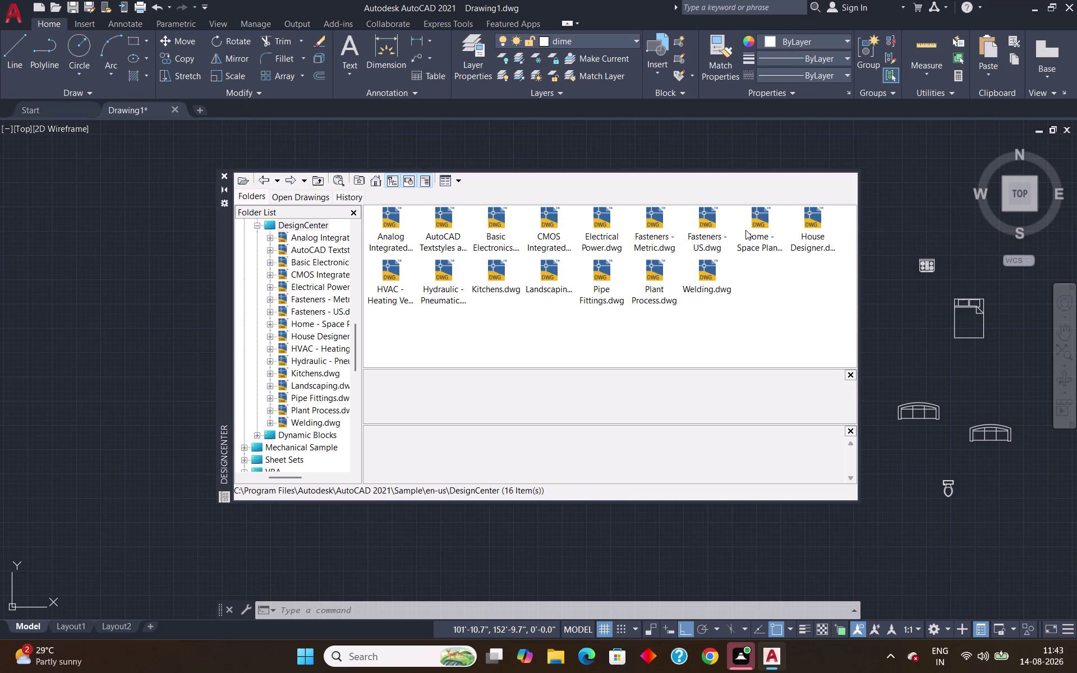
double_click(756, 221)
double_click(381, 224)
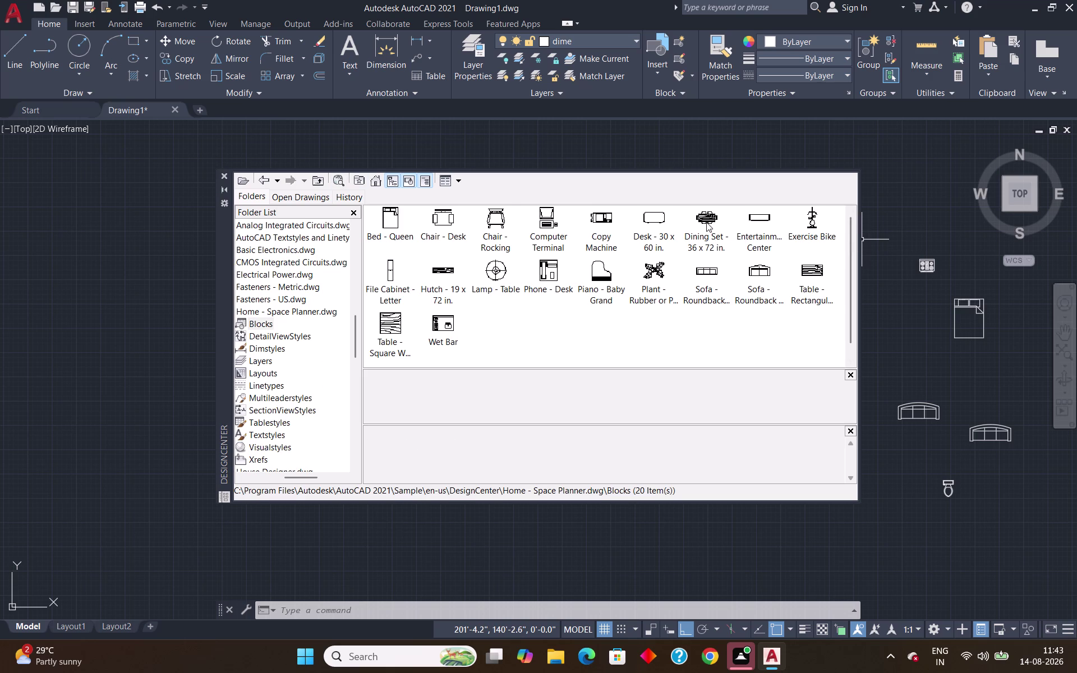
drag(705, 219, 919, 204)
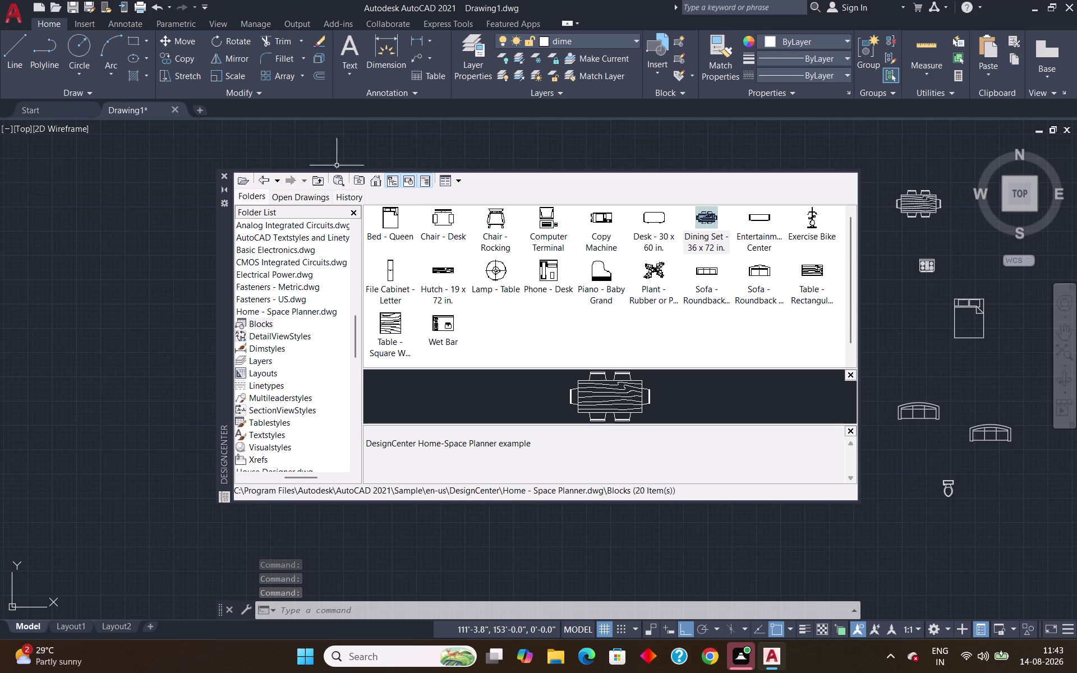
click(265, 184)
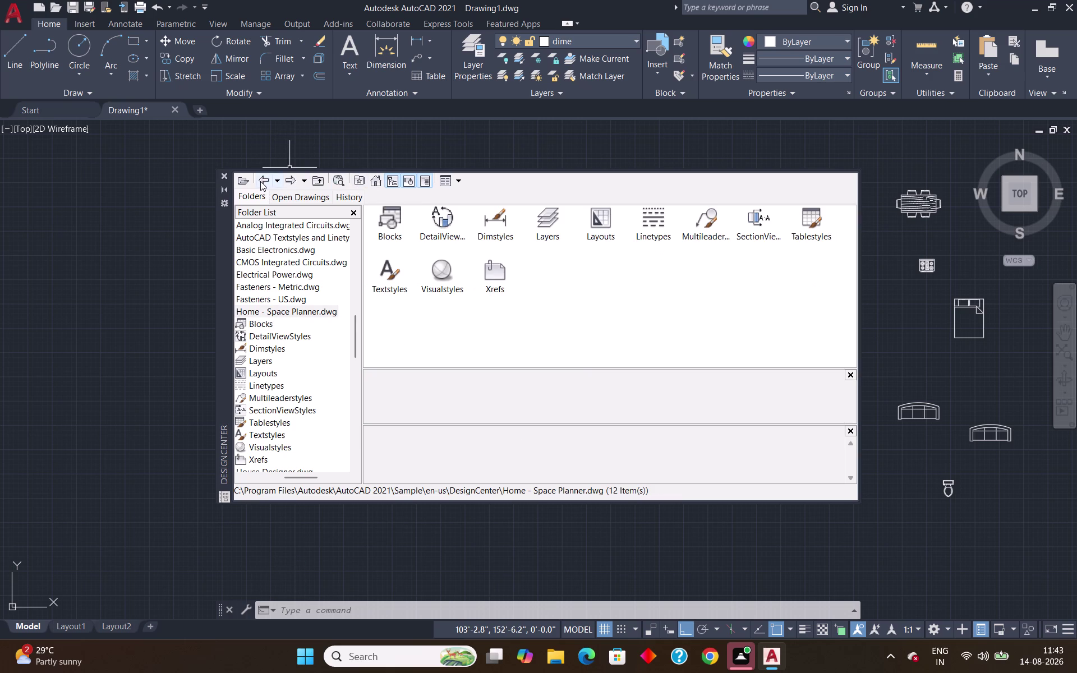
click(260, 180)
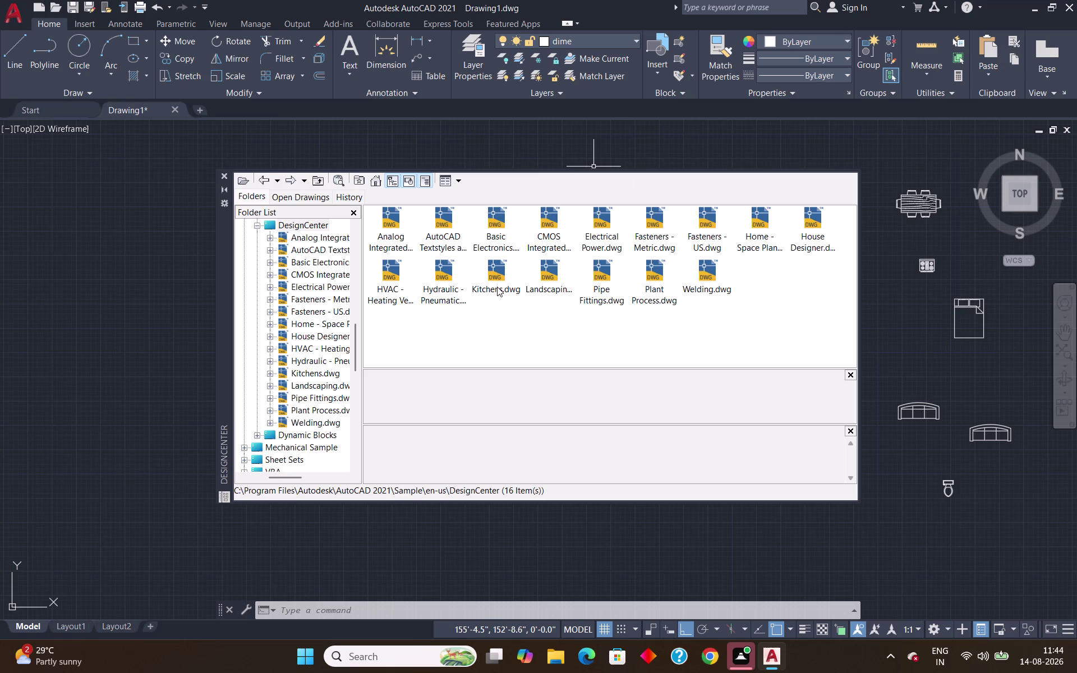
Browse the Landscaping.dwg blocks, then go back to the sample drawings list.
double_click(547, 282)
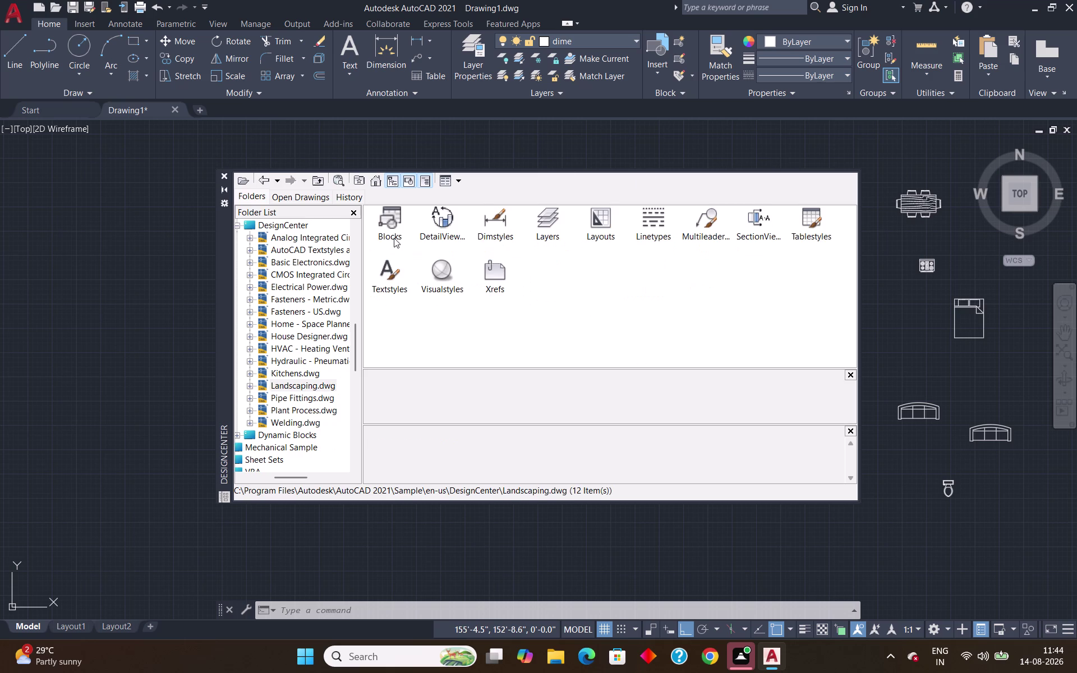
double_click(394, 226)
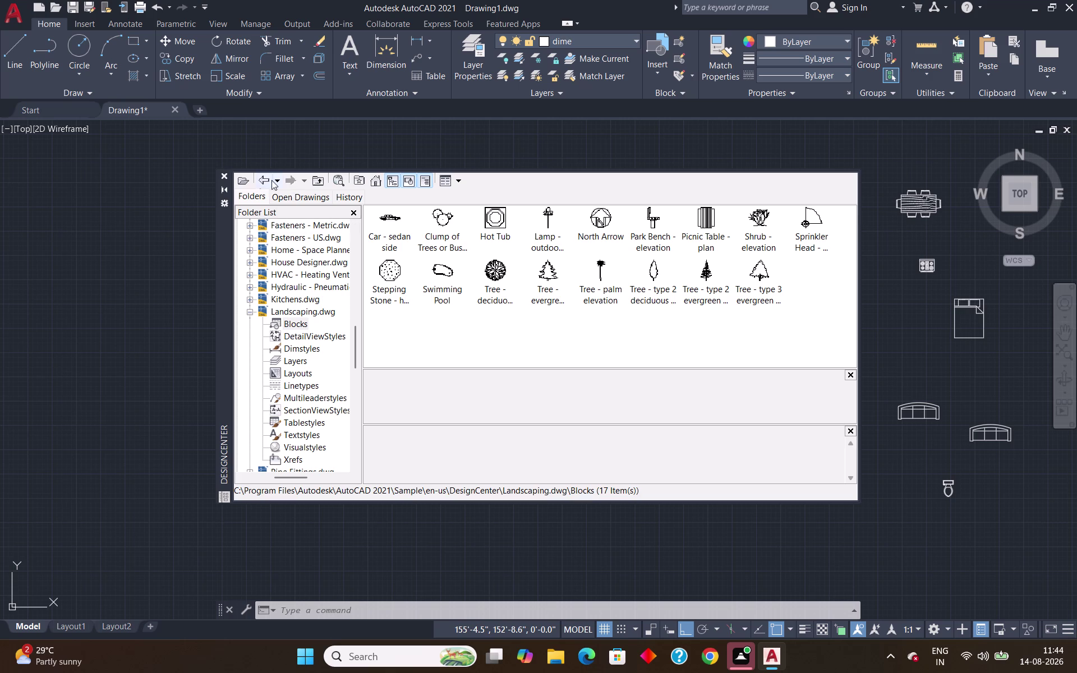
click(262, 177)
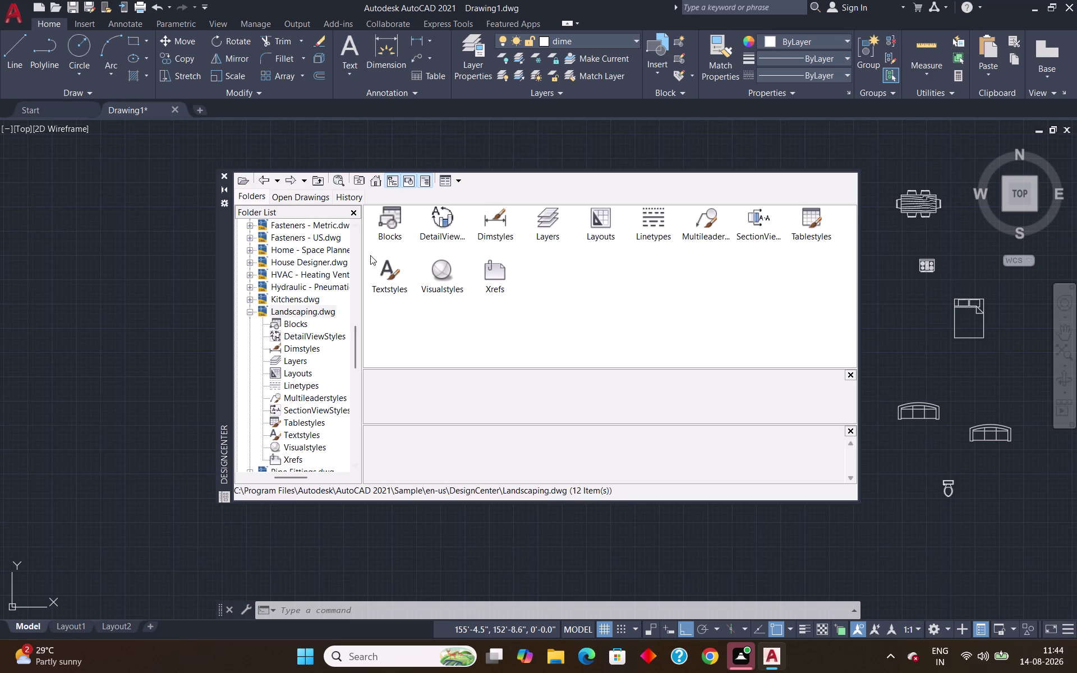
click(262, 179)
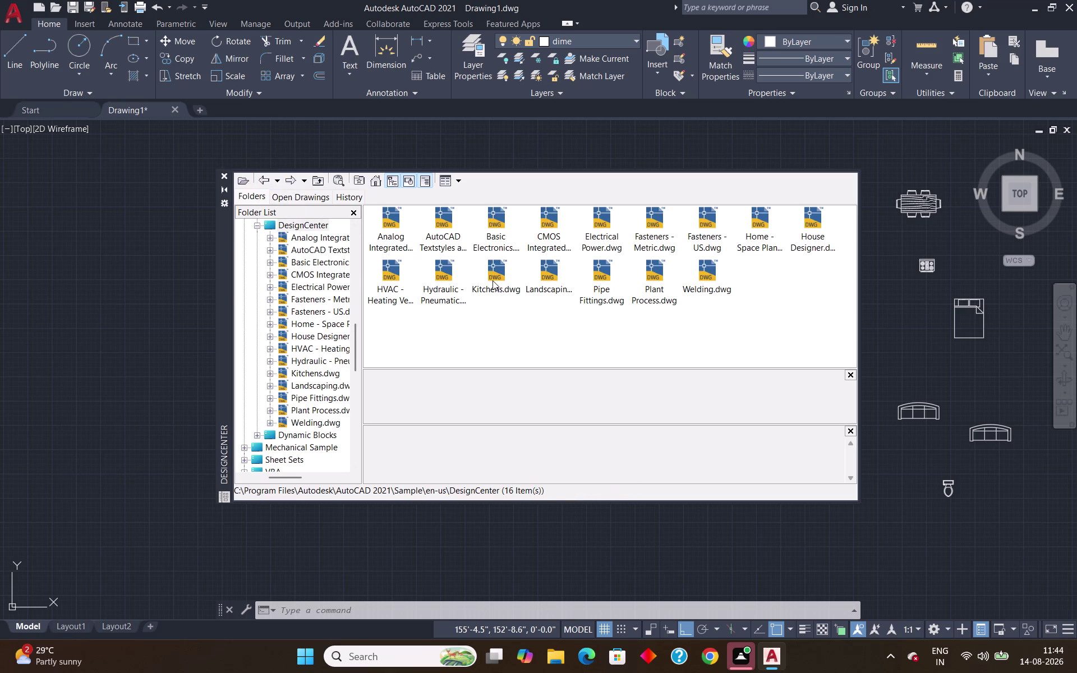
Drag Refrigerator - 2 door - 36 in top from Kitchens.dwg into the drawing, then go back.
double_click(492, 281)
click(384, 224)
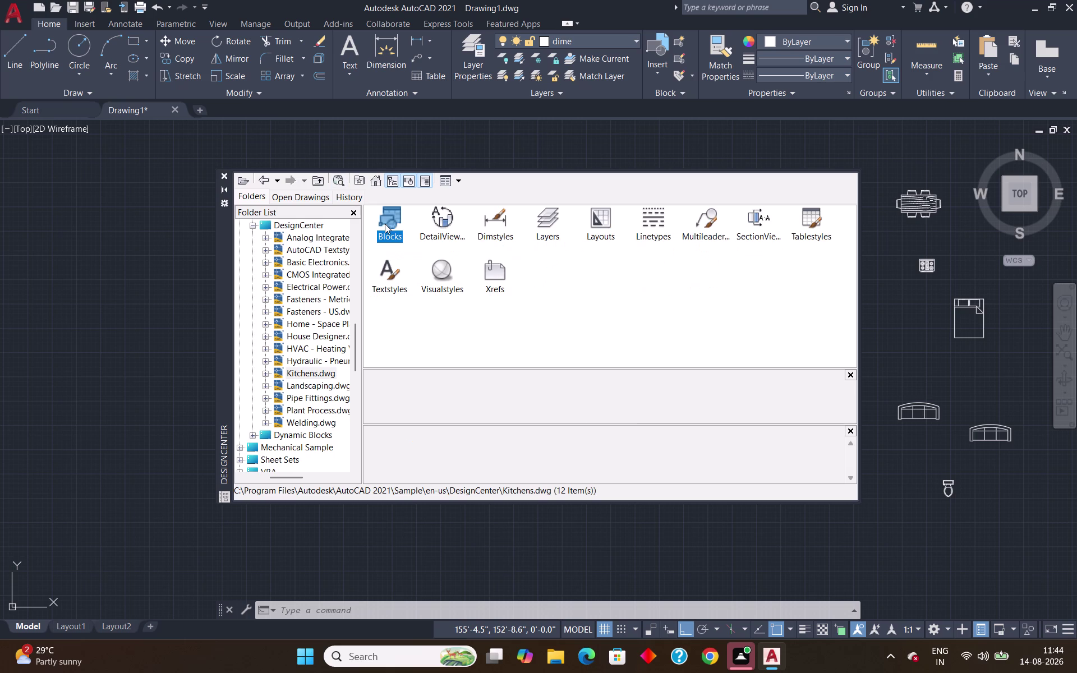
click(386, 226)
double_click(387, 227)
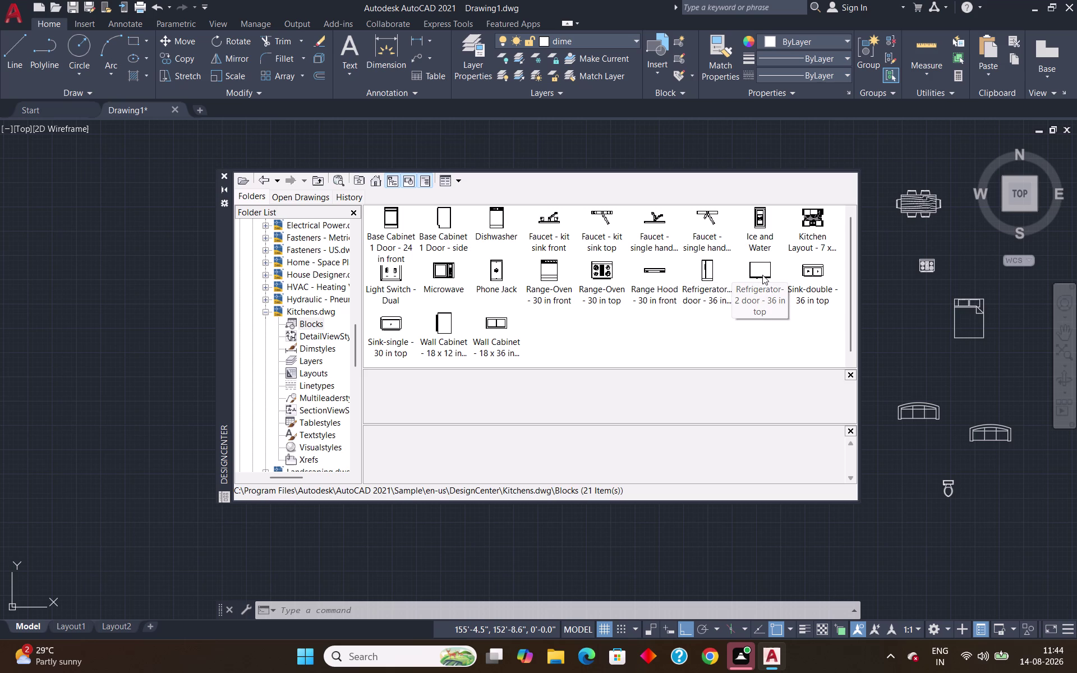
drag(762, 274, 858, 346)
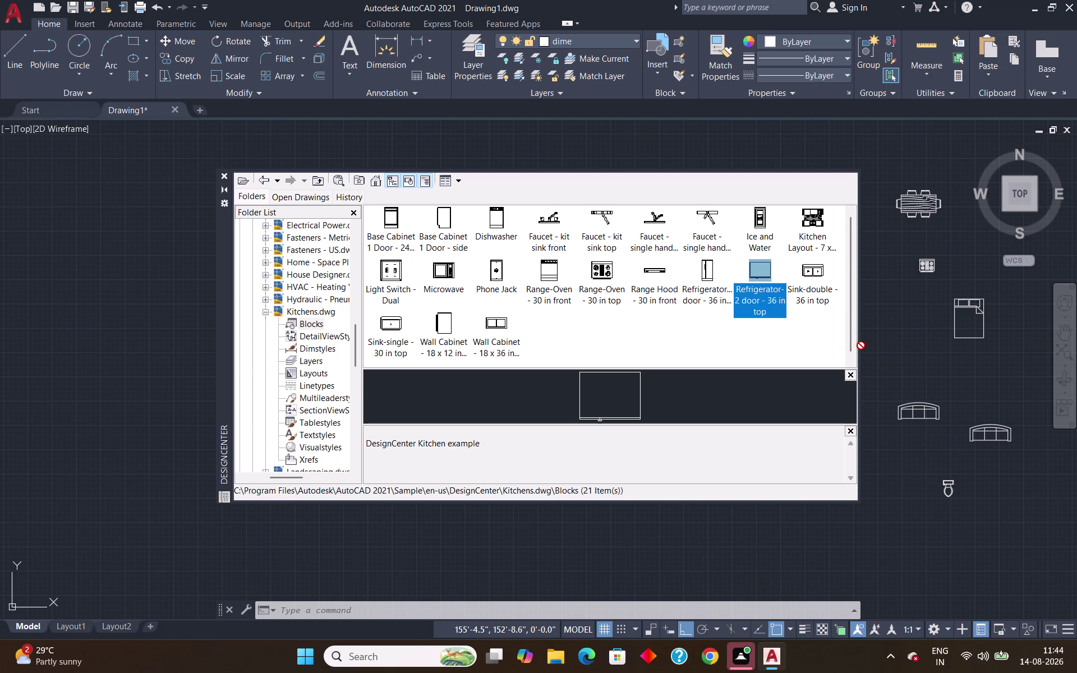
drag(859, 345, 898, 336)
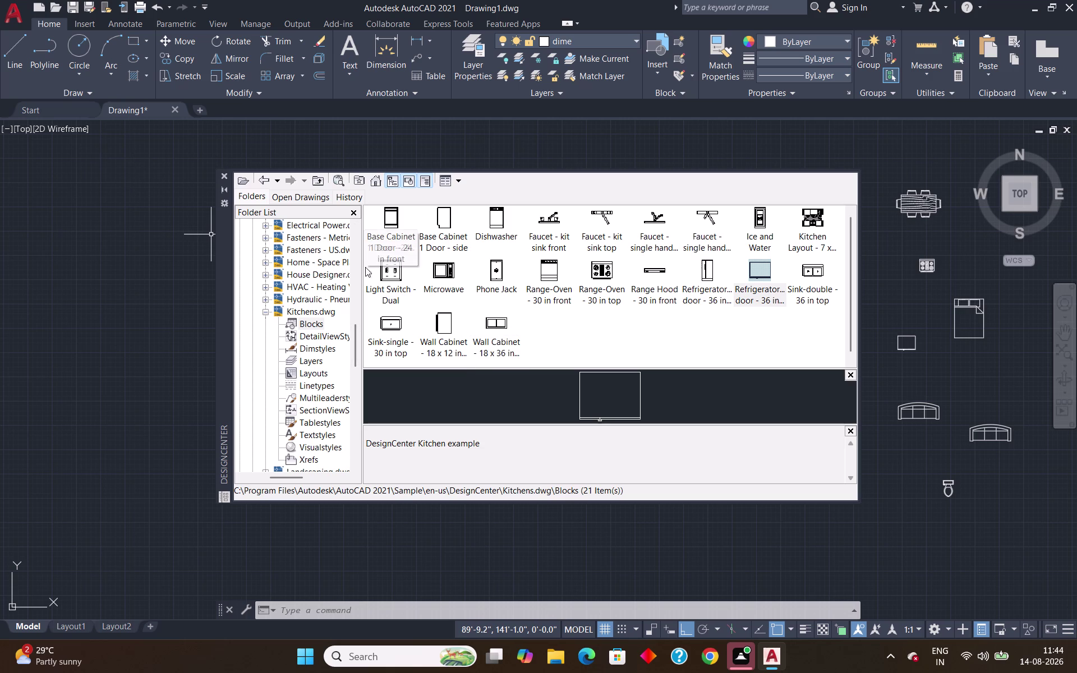
click(261, 184)
click(263, 181)
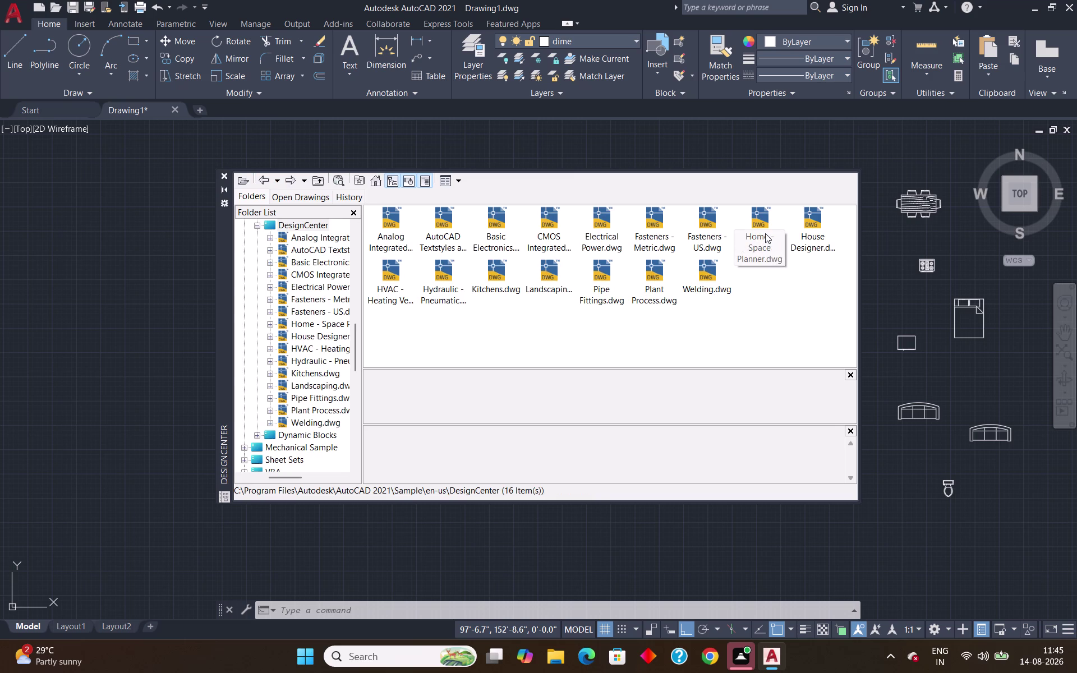
double_click(761, 222)
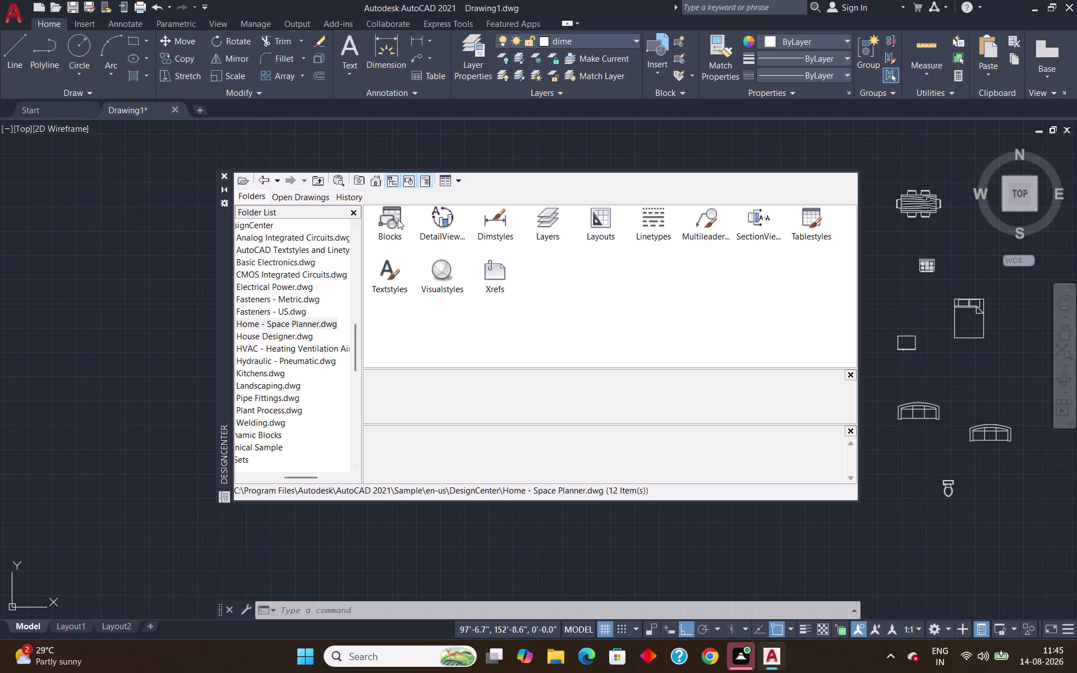
double_click(398, 219)
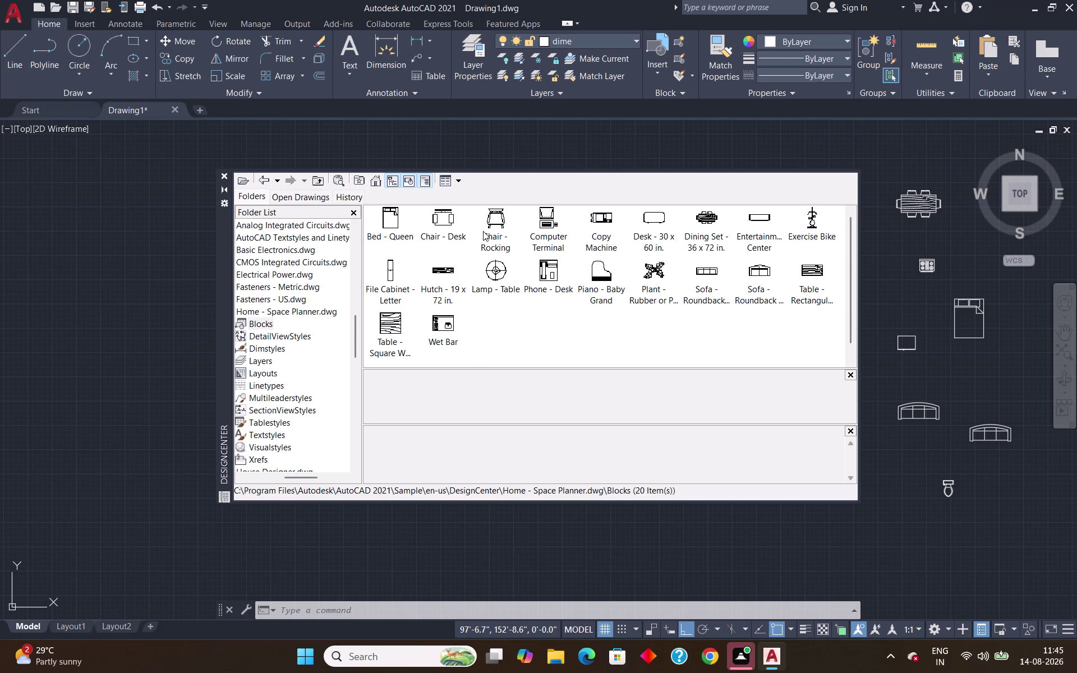
click(266, 181)
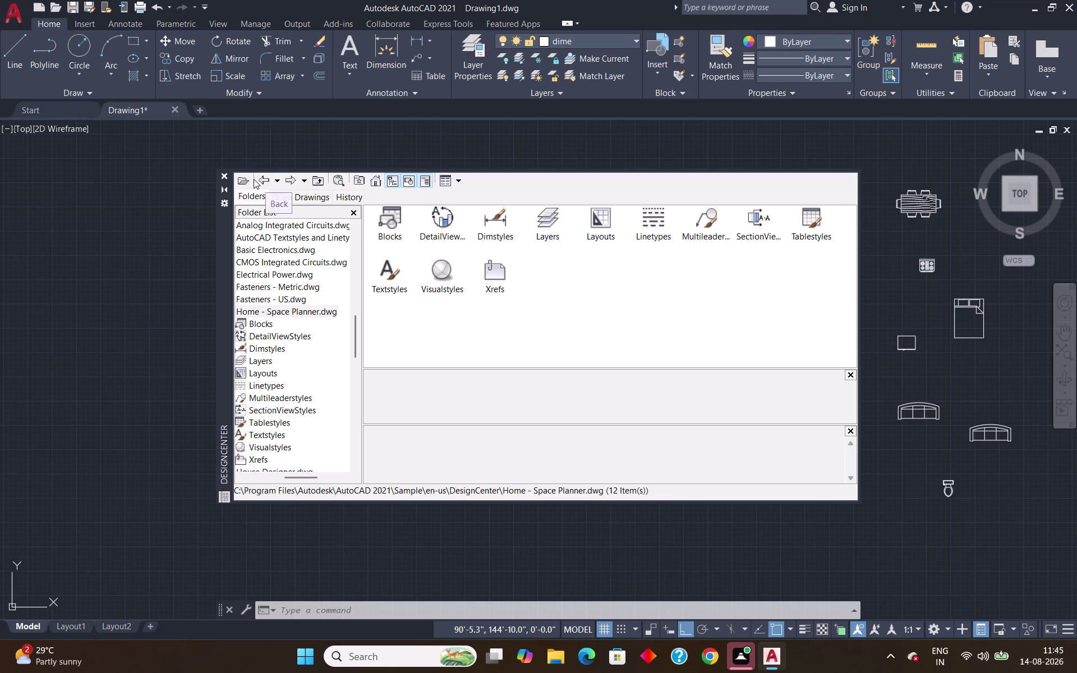
click(258, 179)
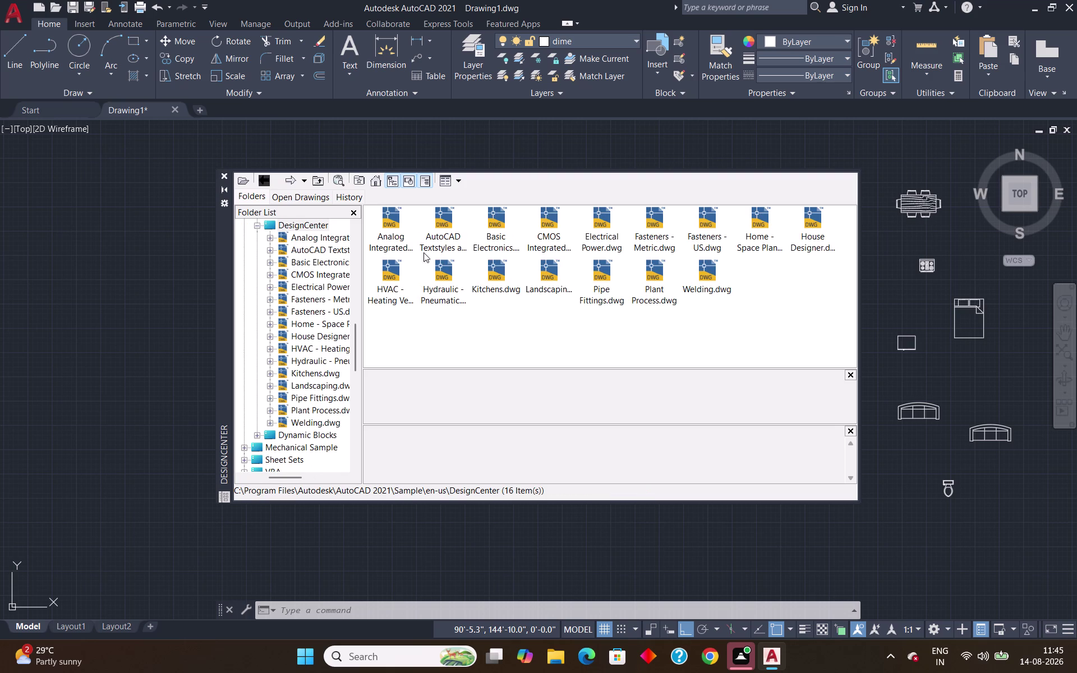
Place the House Designer Sink - Oval top block beside the furniture, then close DesignCenter.
double_click(812, 228)
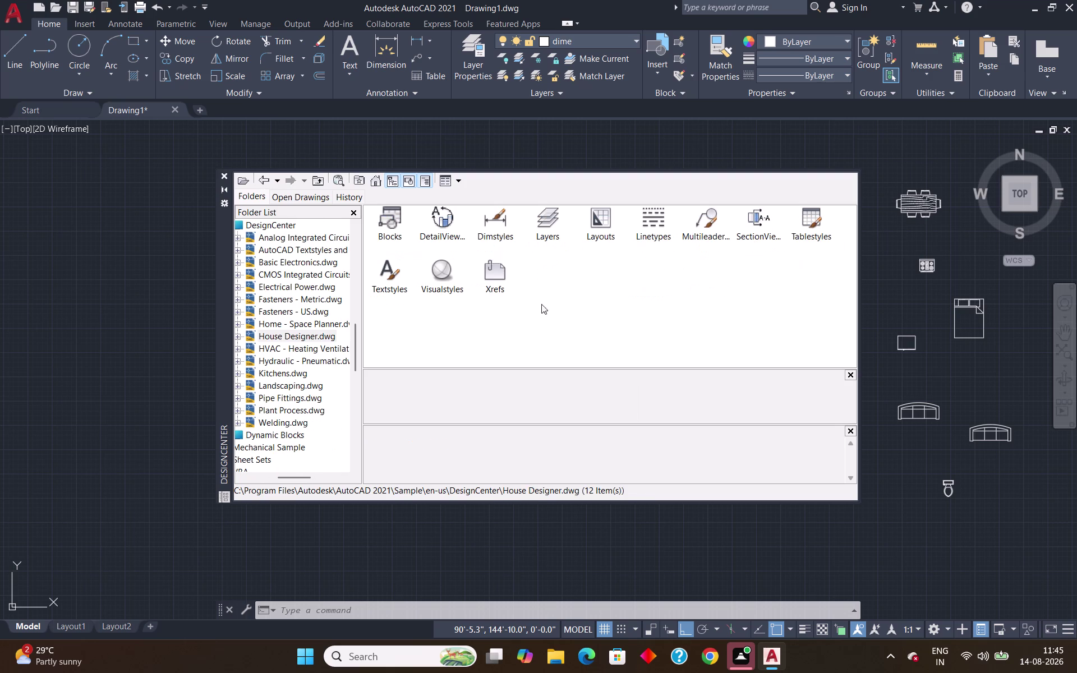
double_click(394, 224)
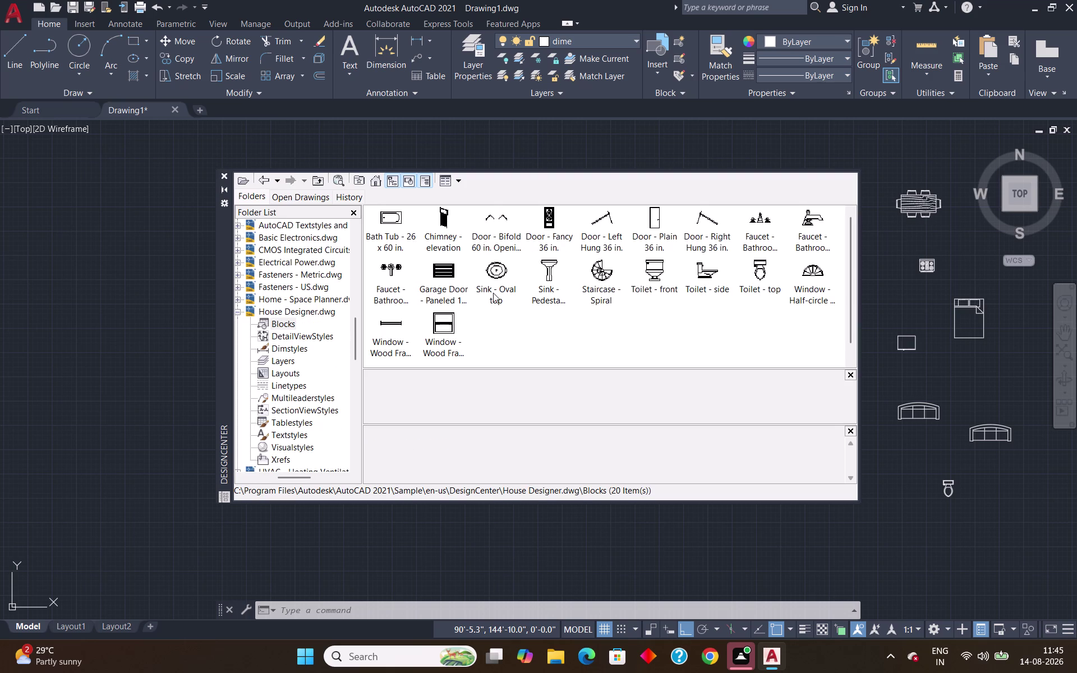
drag(494, 262, 735, 433)
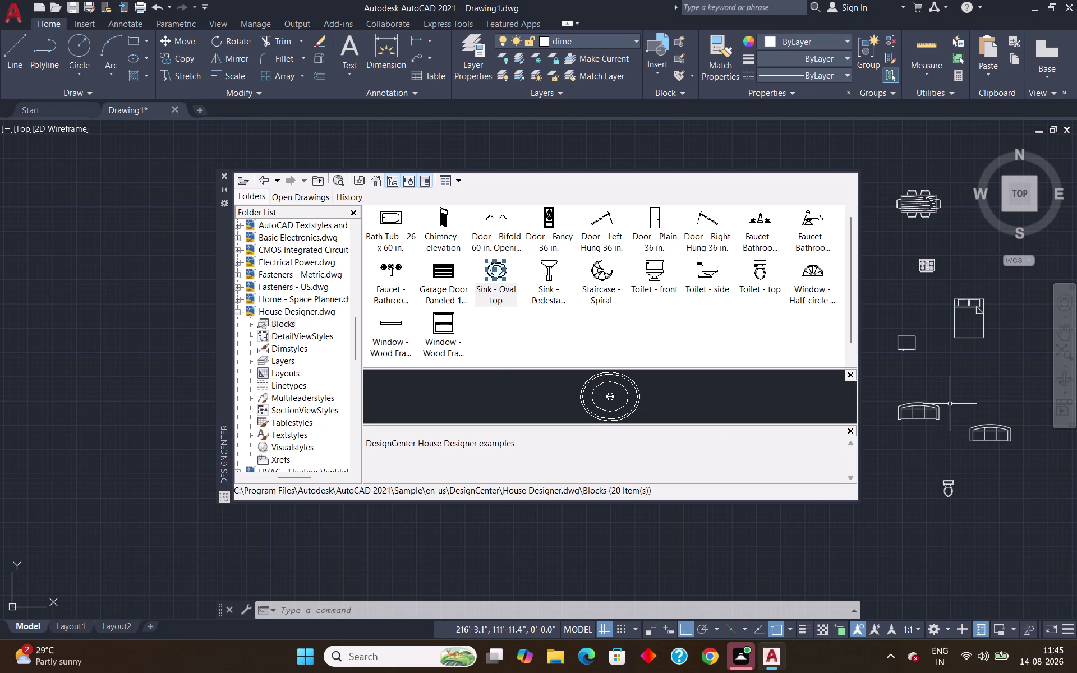
drag(491, 263, 498, 265)
drag(488, 272, 901, 394)
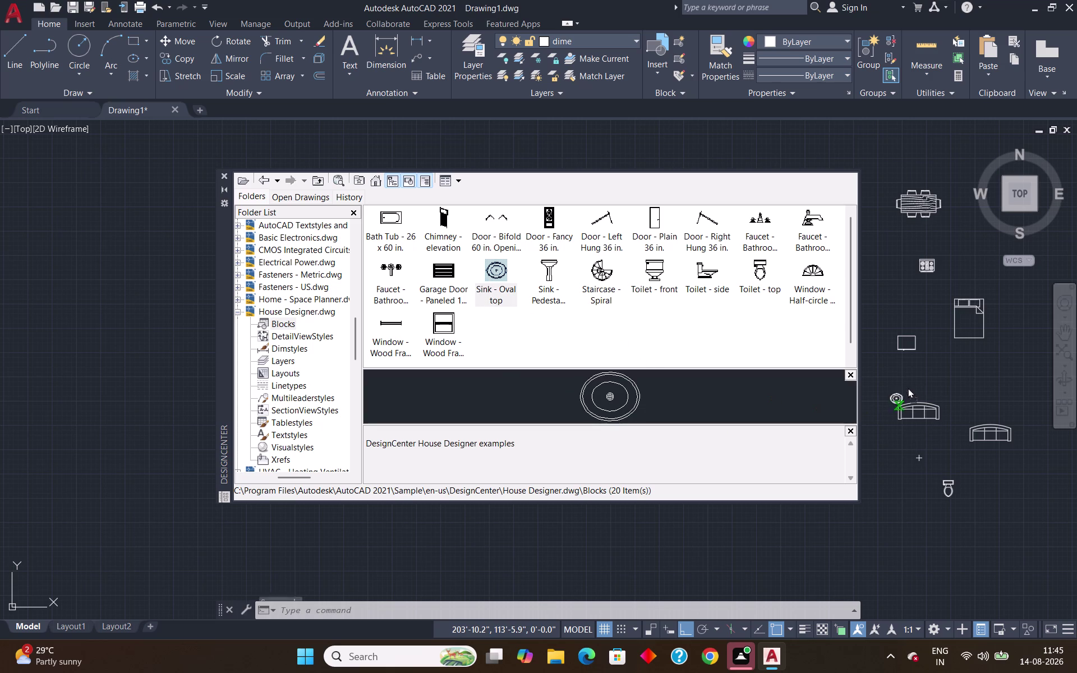
drag(901, 394, 963, 367)
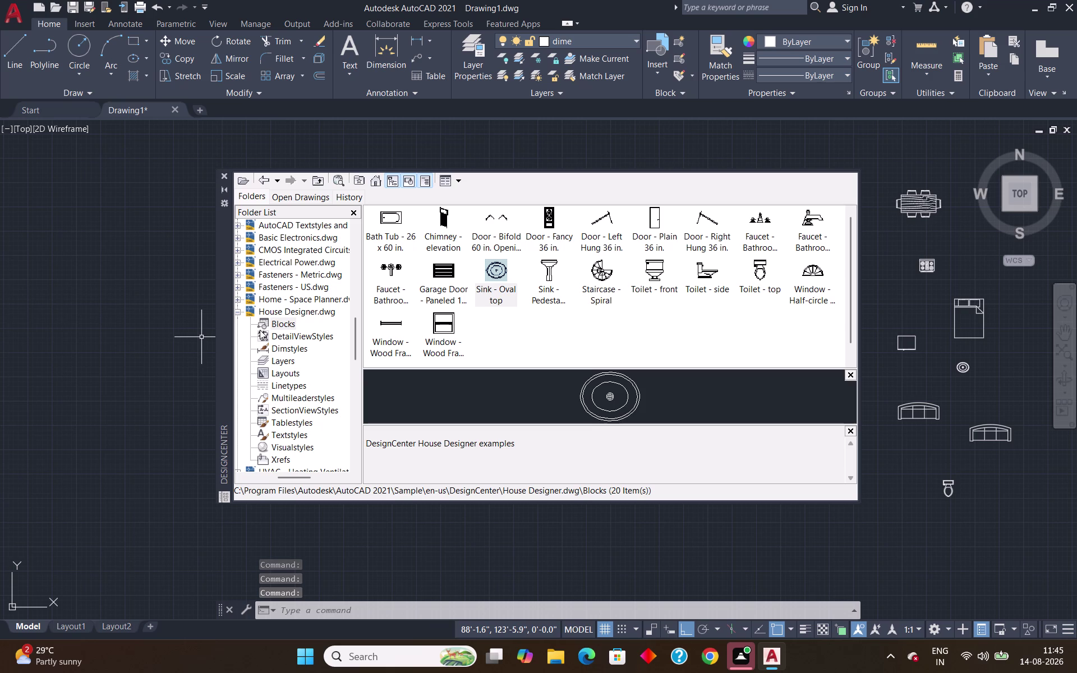
double_click(849, 212)
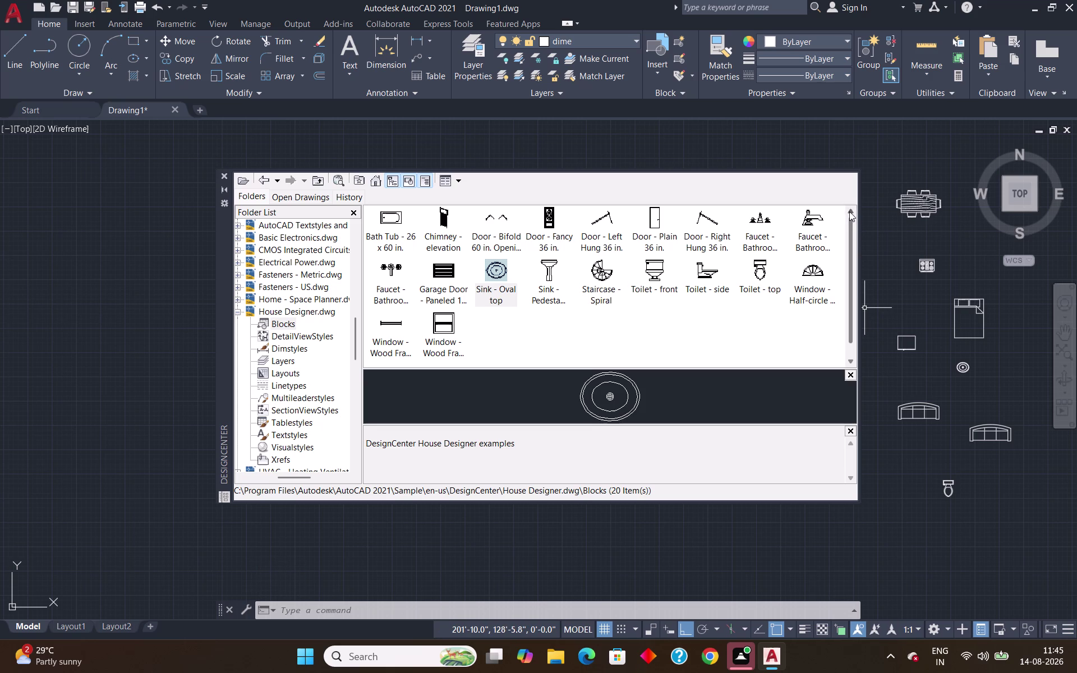
click(224, 174)
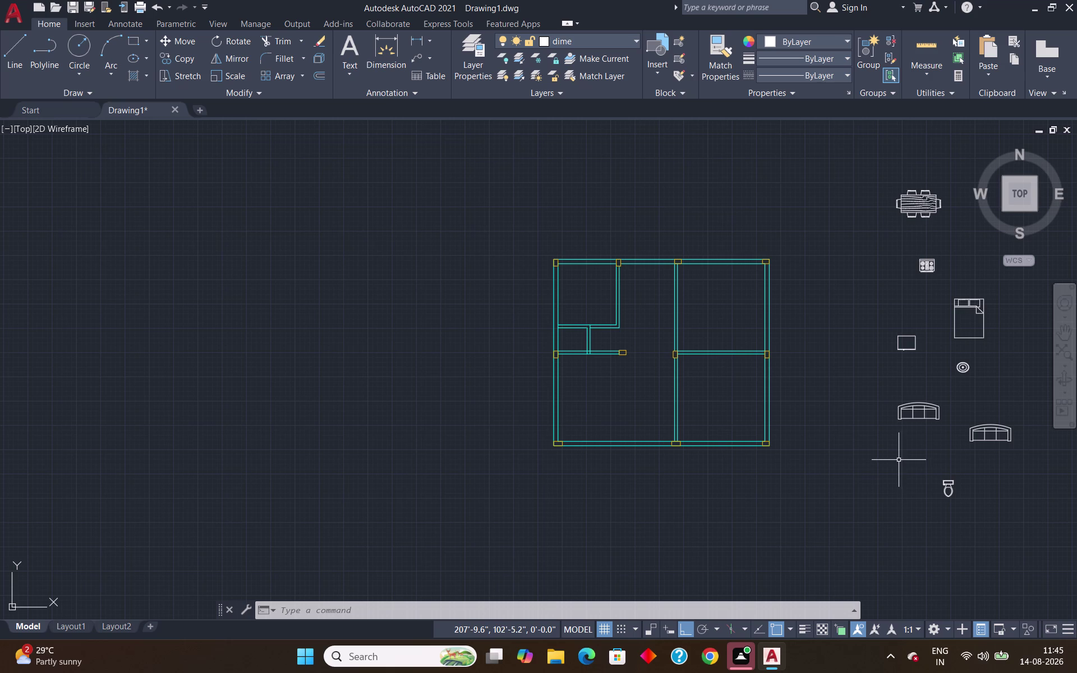
Window-select the eight furniture blocks, move them to the column layer, and close DesignCenter.
middle_drag(984, 324, 976, 330)
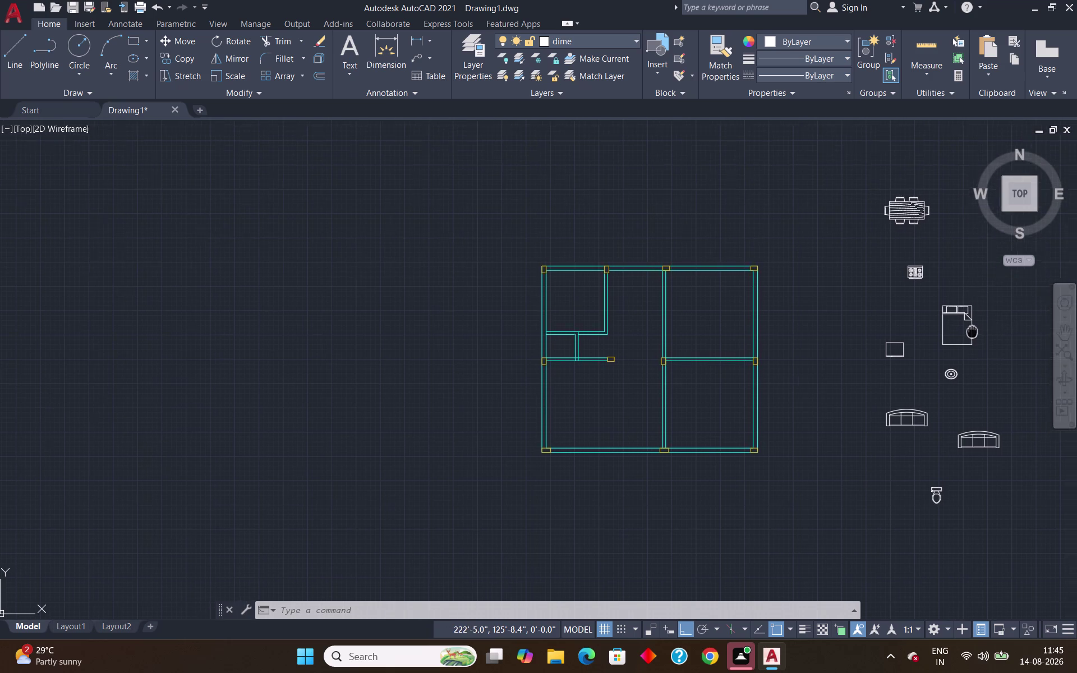
middle_drag(975, 330, 623, 301)
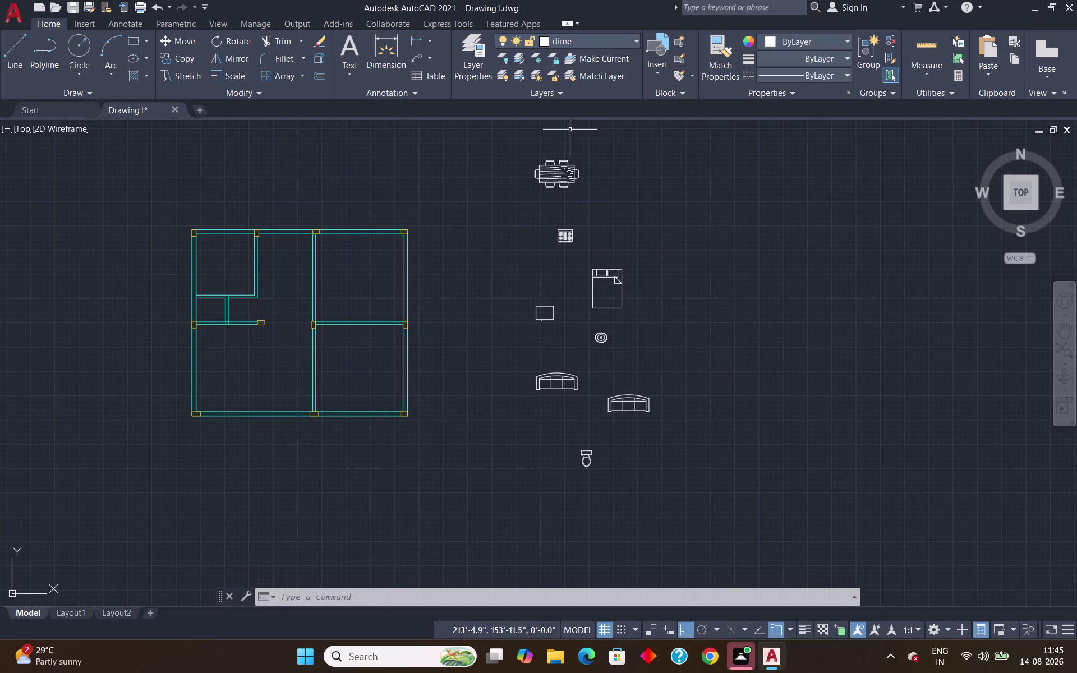
click(496, 133)
click(765, 513)
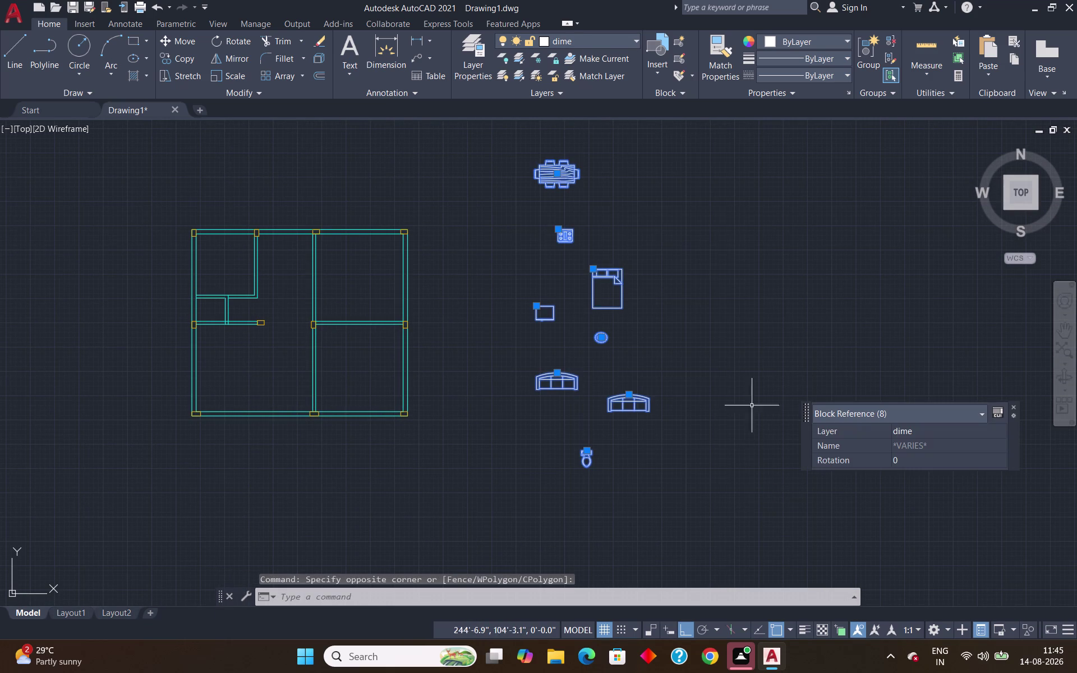
click(636, 39)
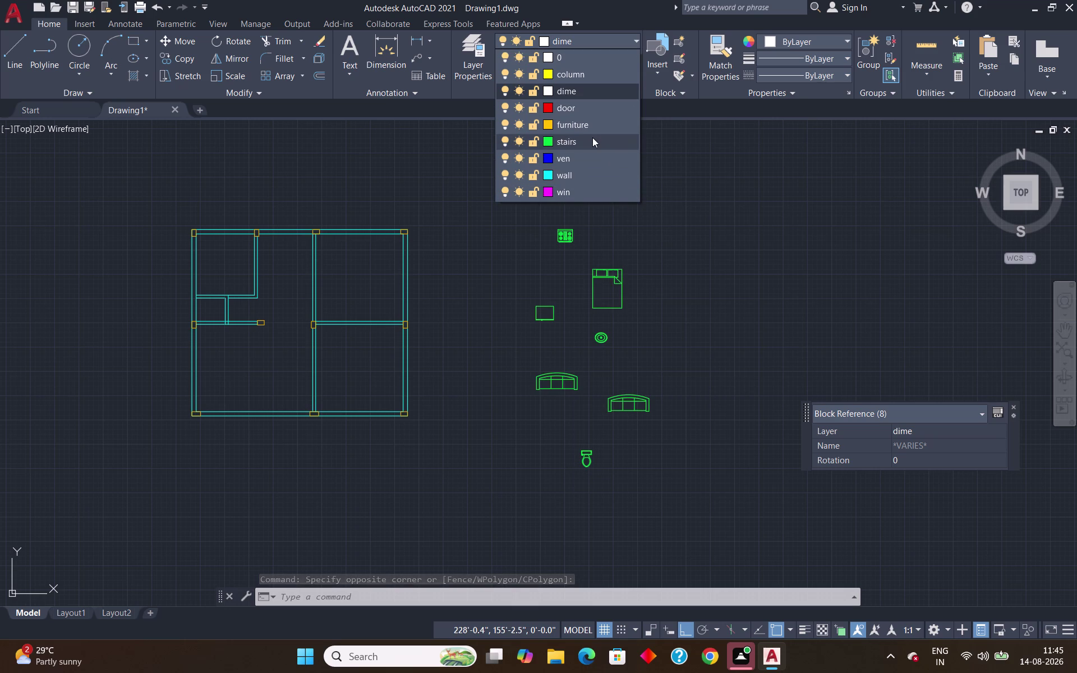
click(567, 69)
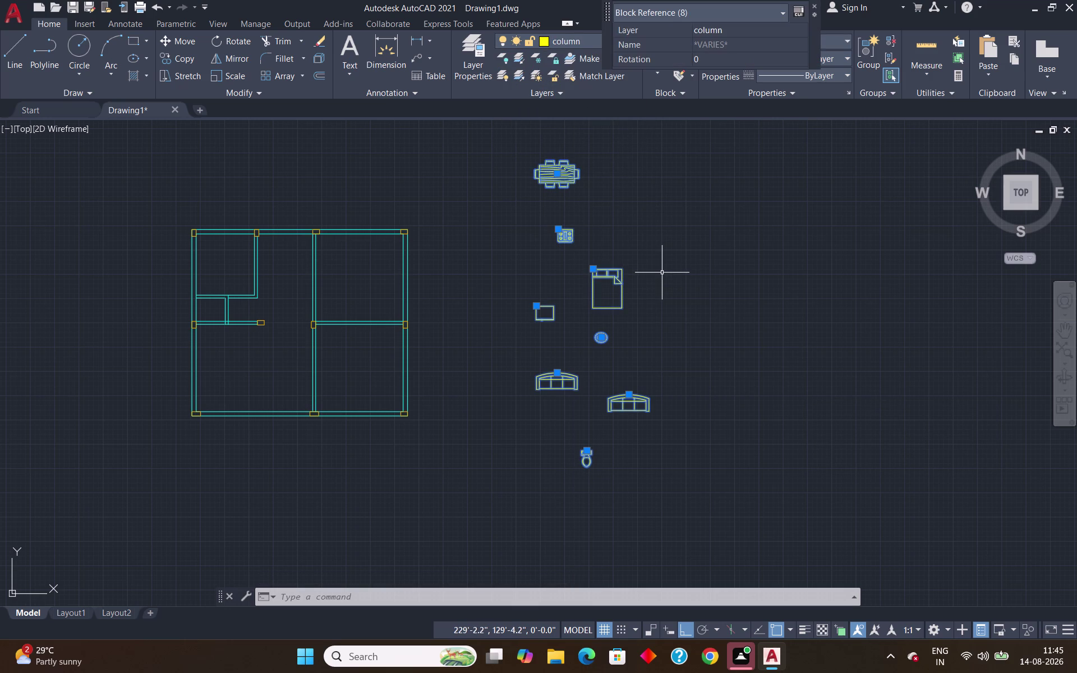
key(Return)
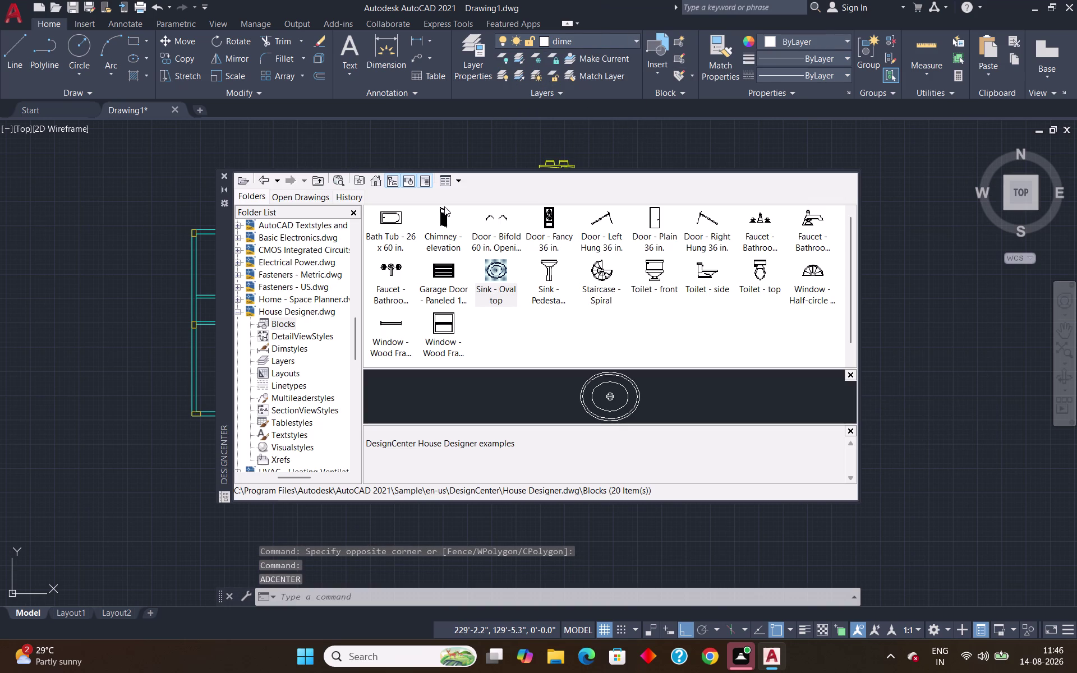
click(226, 172)
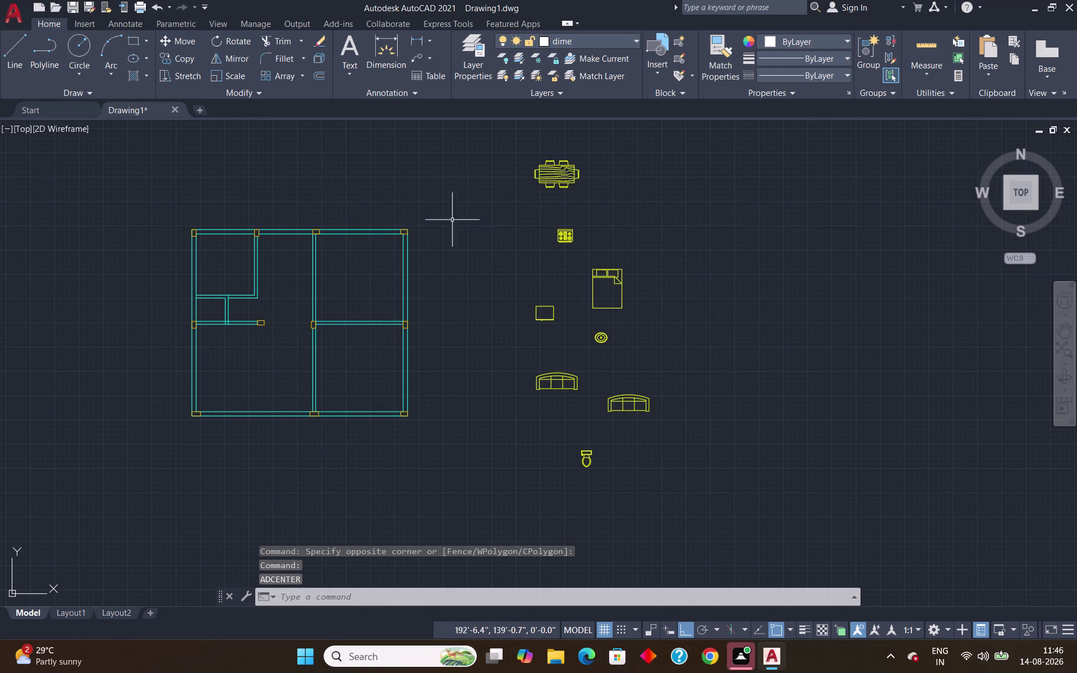
scroll(down, 3)
scroll(up, 3)
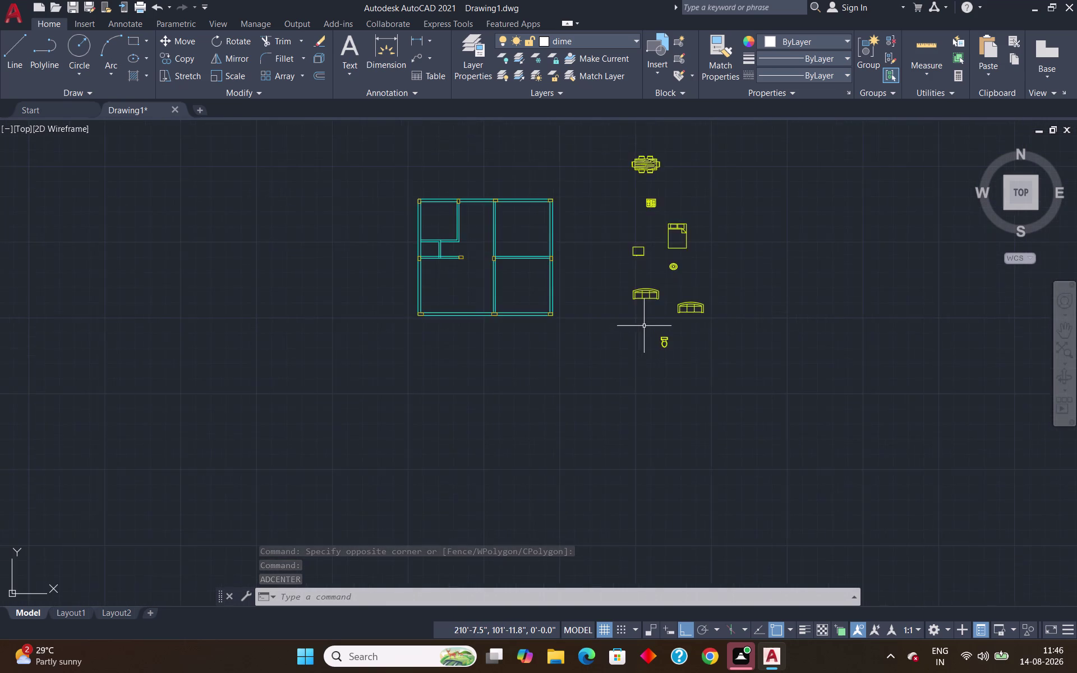
scroll(up, 3)
scroll(down, 3)
scroll(up, 3)
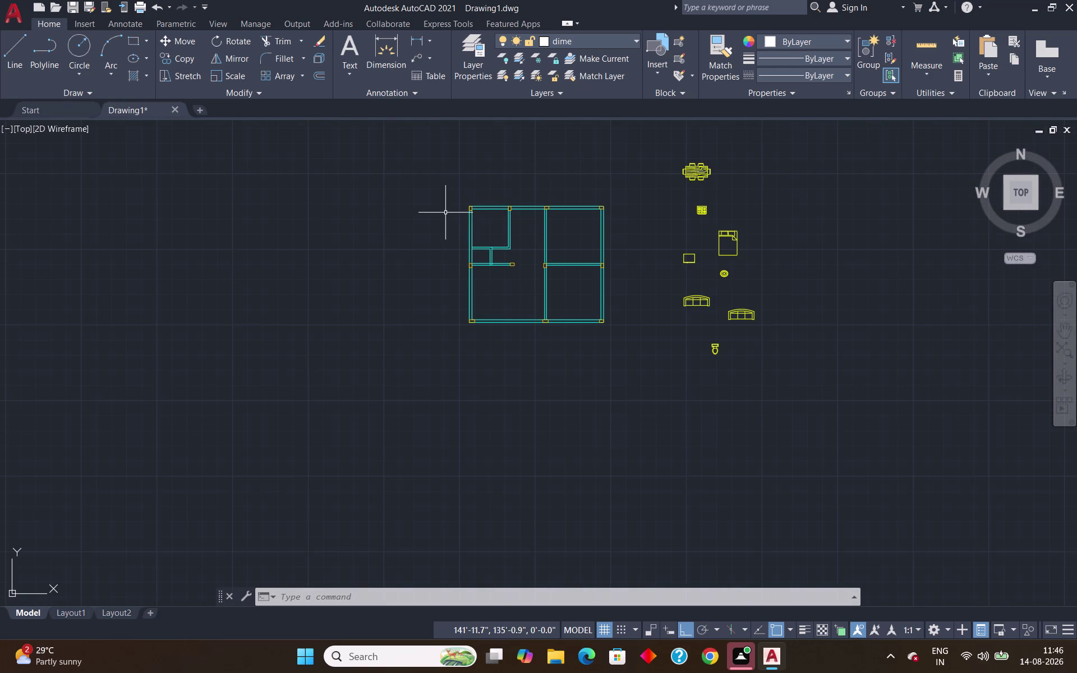
scroll(up, 3)
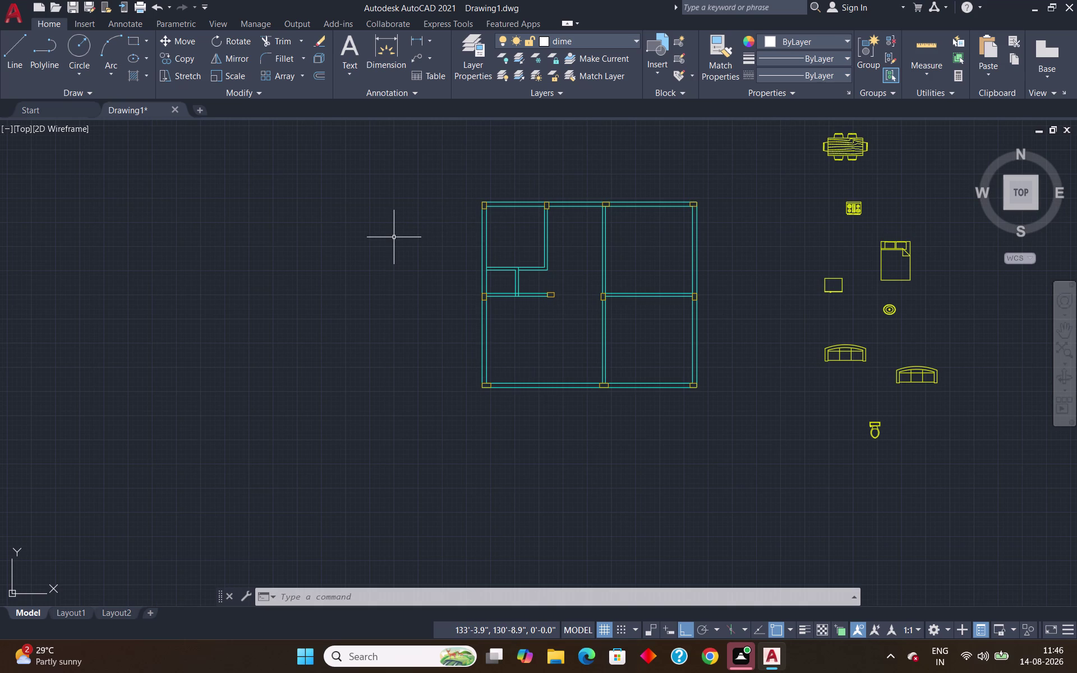
scroll(up, 3)
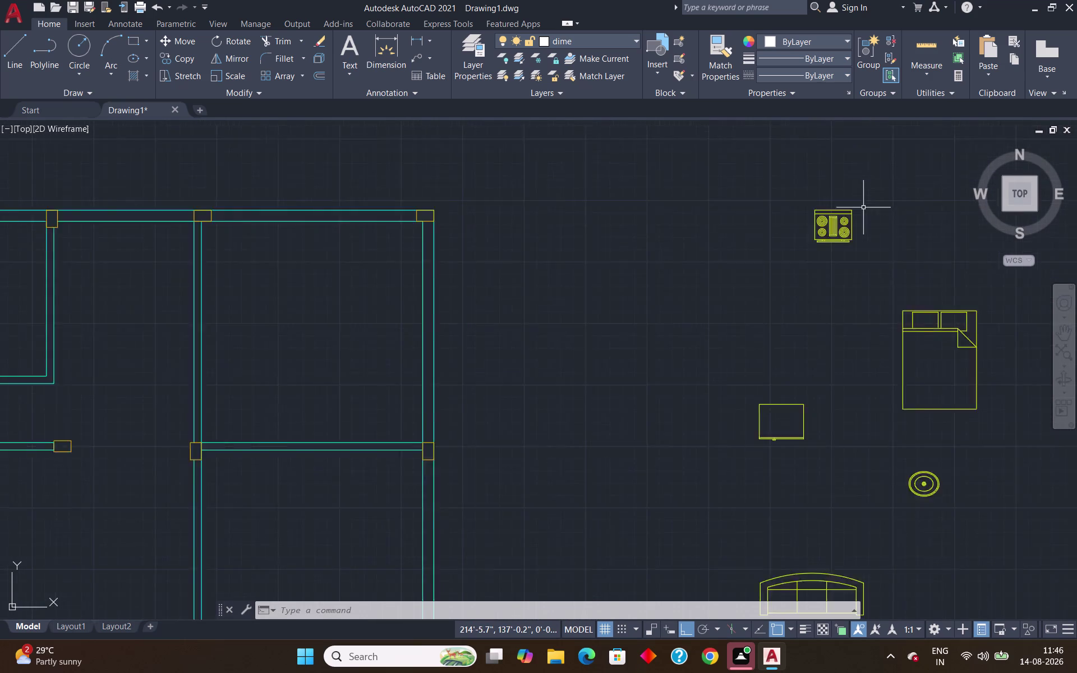
scroll(up, 3)
scroll(down, 3)
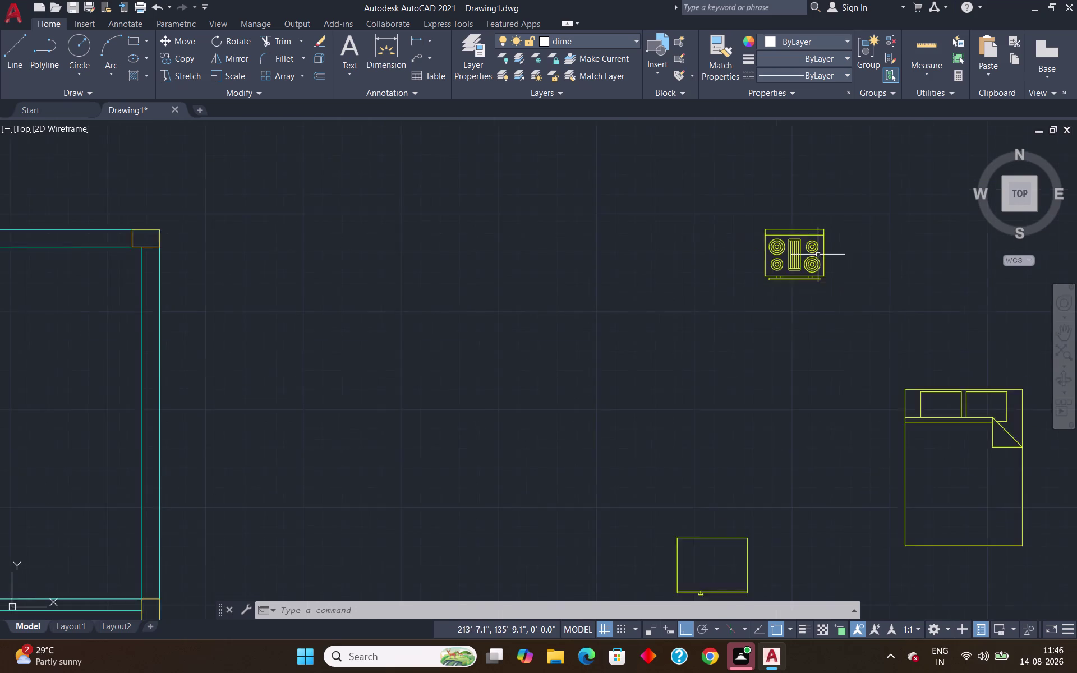
scroll(down, 3)
scroll(down, 3)
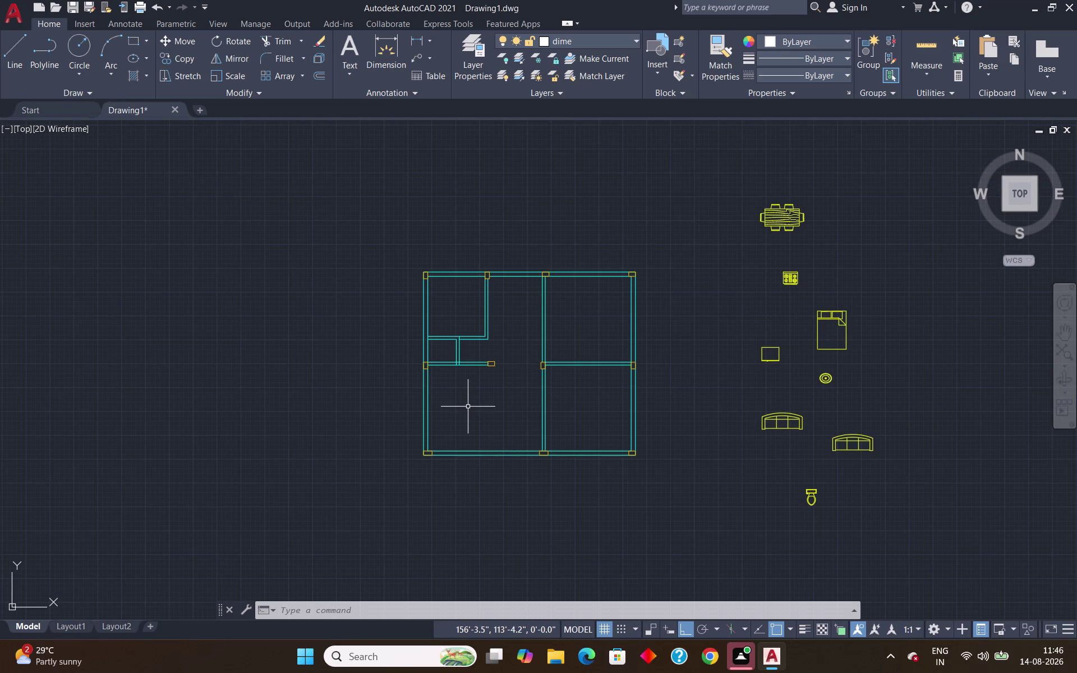
scroll(down, 3)
scroll(up, 3)
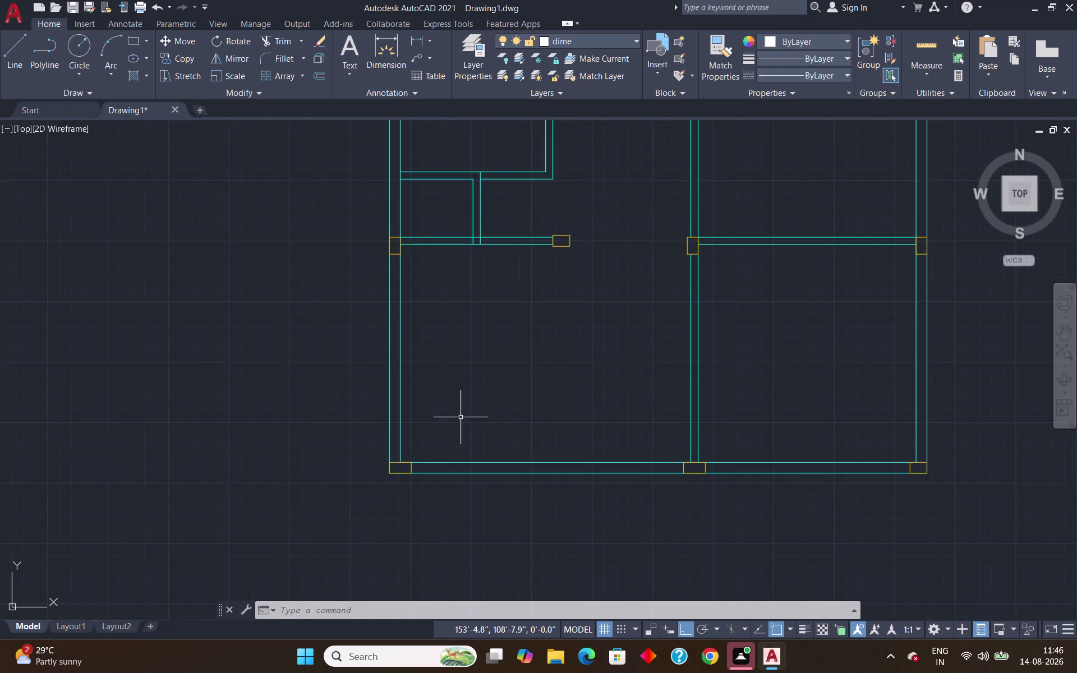
scroll(down, 3)
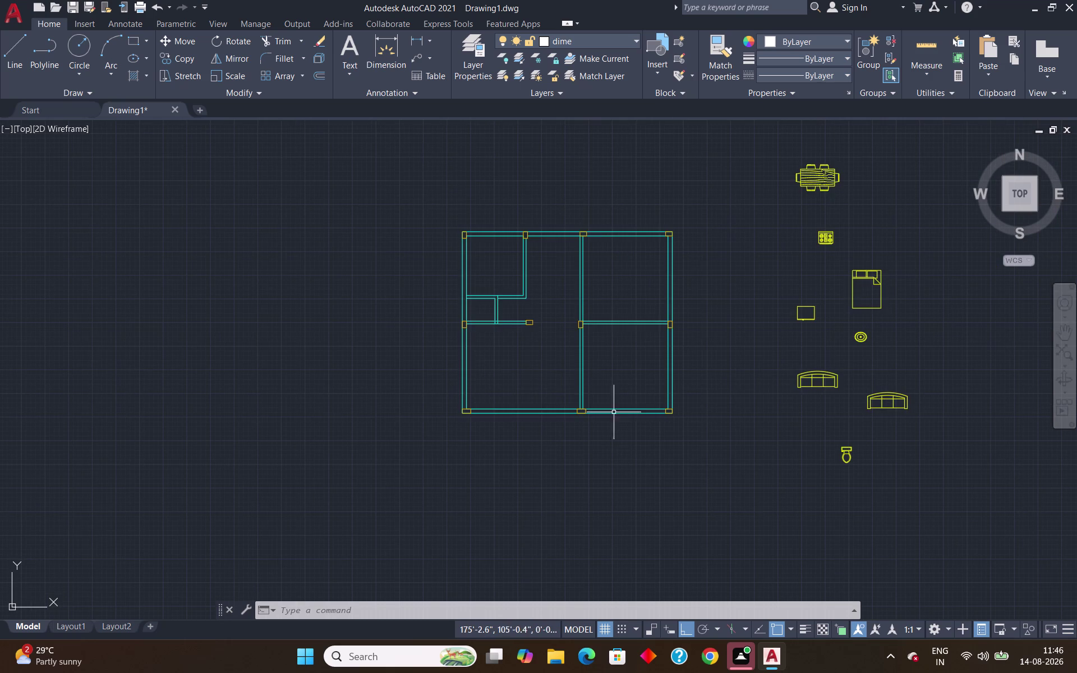
scroll(down, 3)
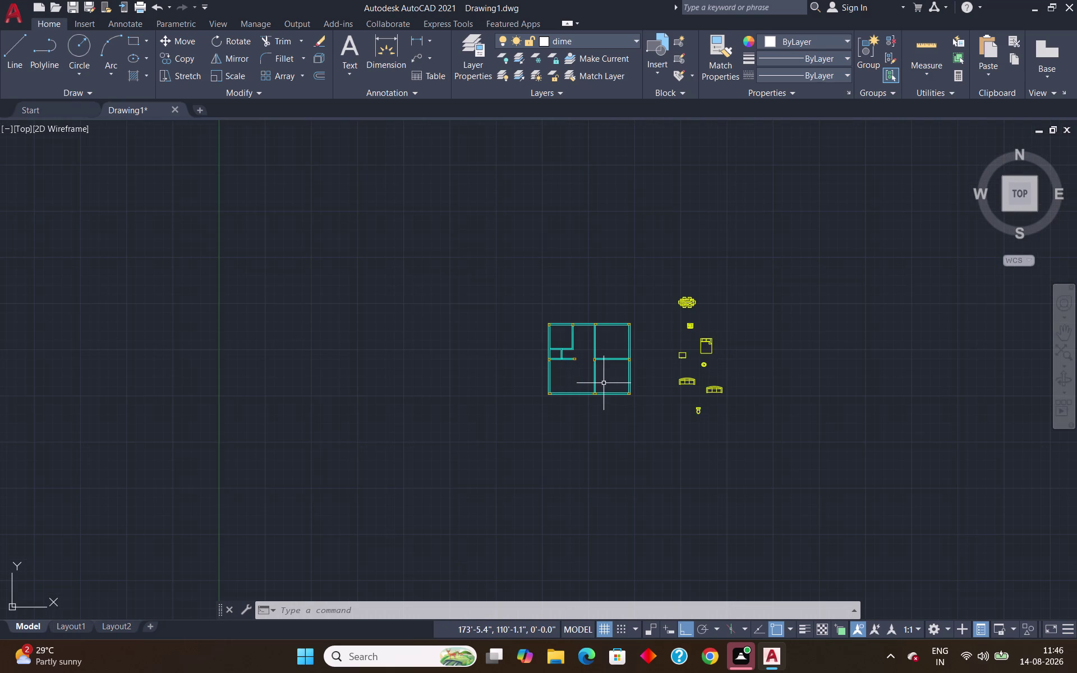
scroll(up, 3)
scroll(up, 3)
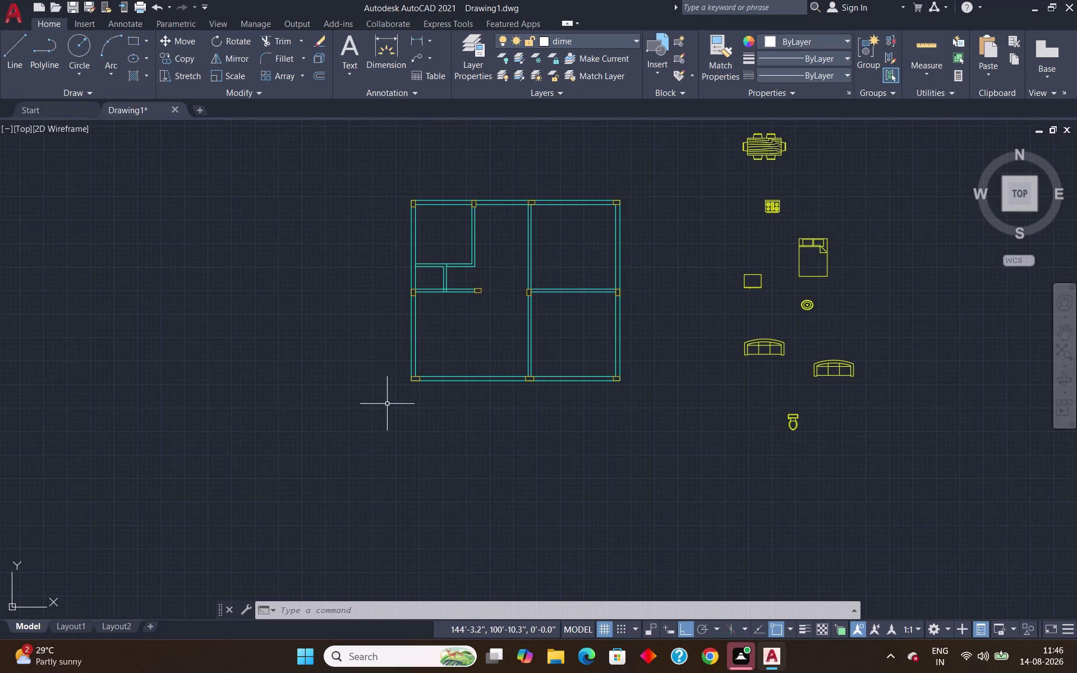
text(t)
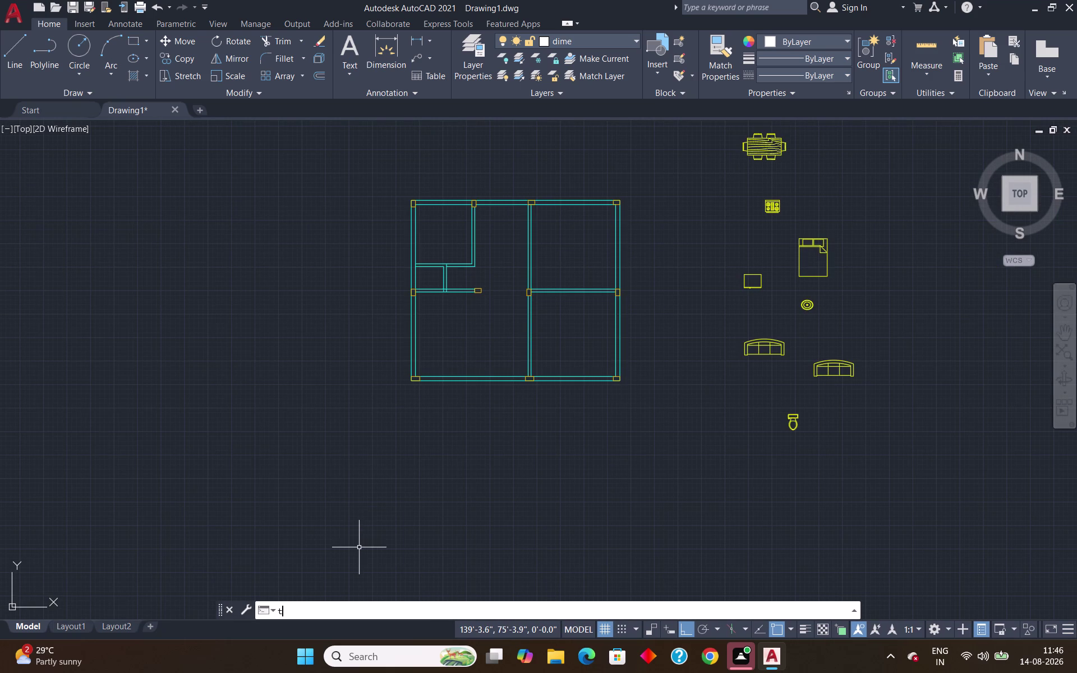
Make door the current layer and insert a Door - Metric left of the plan.
text(p)
key(Return)
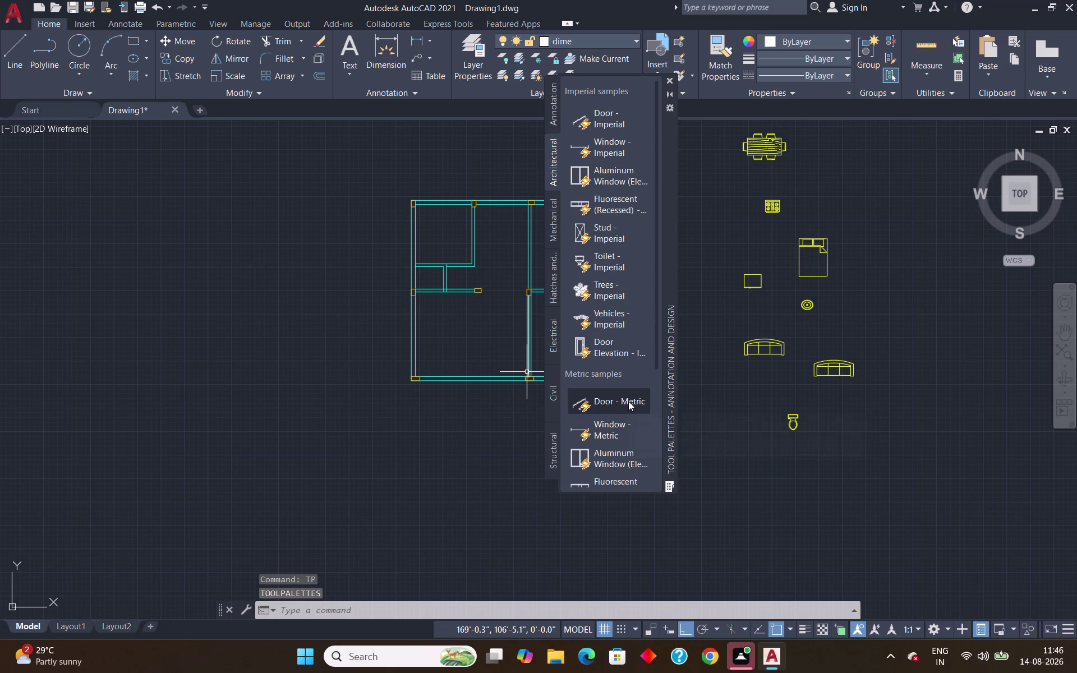
click(636, 39)
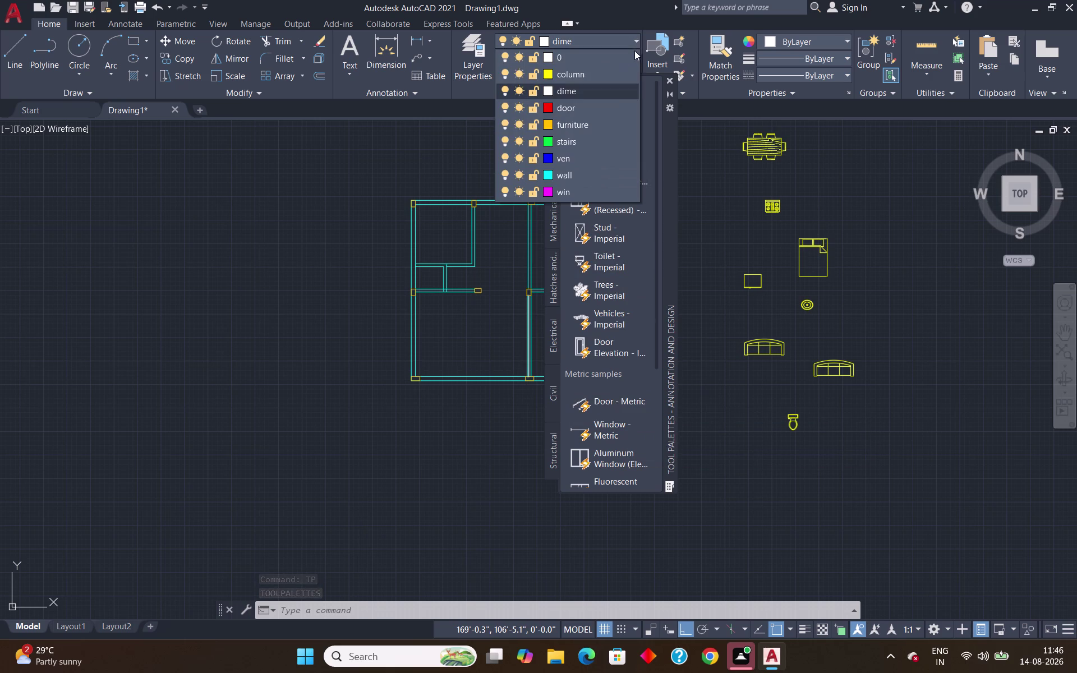
click(599, 103)
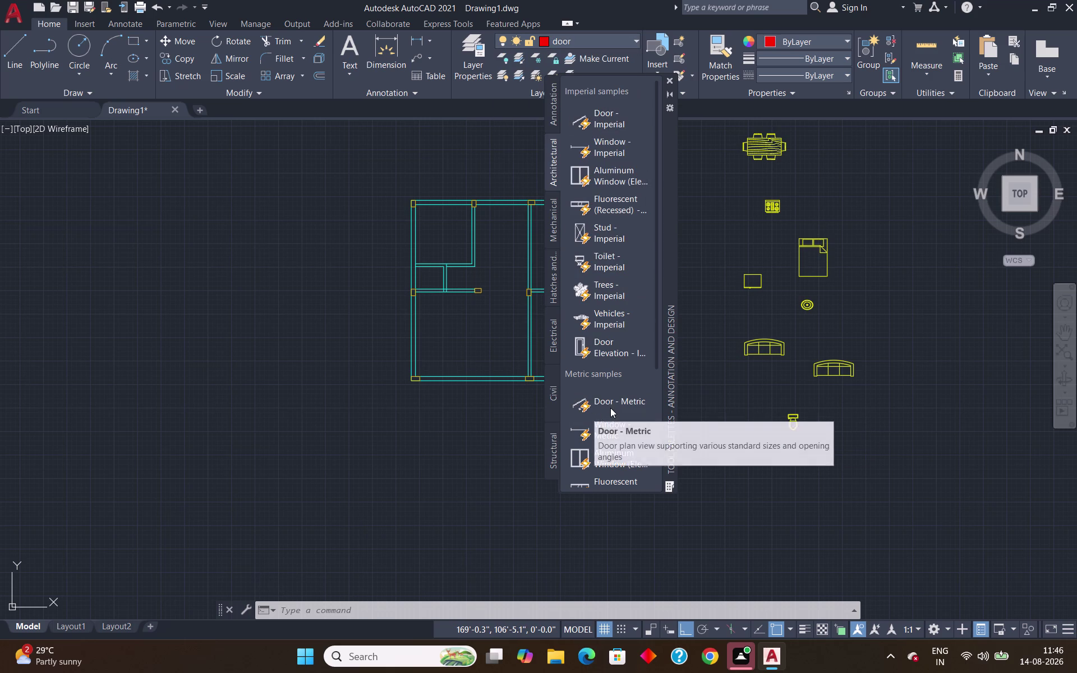
click(613, 398)
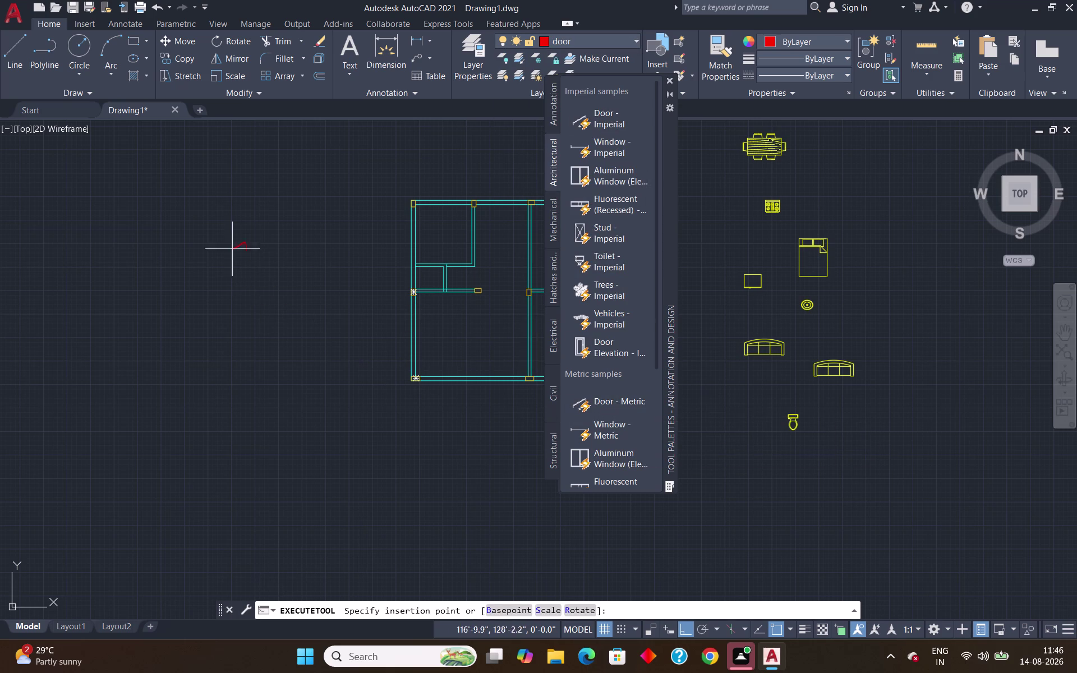
drag(232, 248, 232, 264)
Scroll through the Architectural tool palette's metric samples, then close Tool Palettes.
scroll(up, 3)
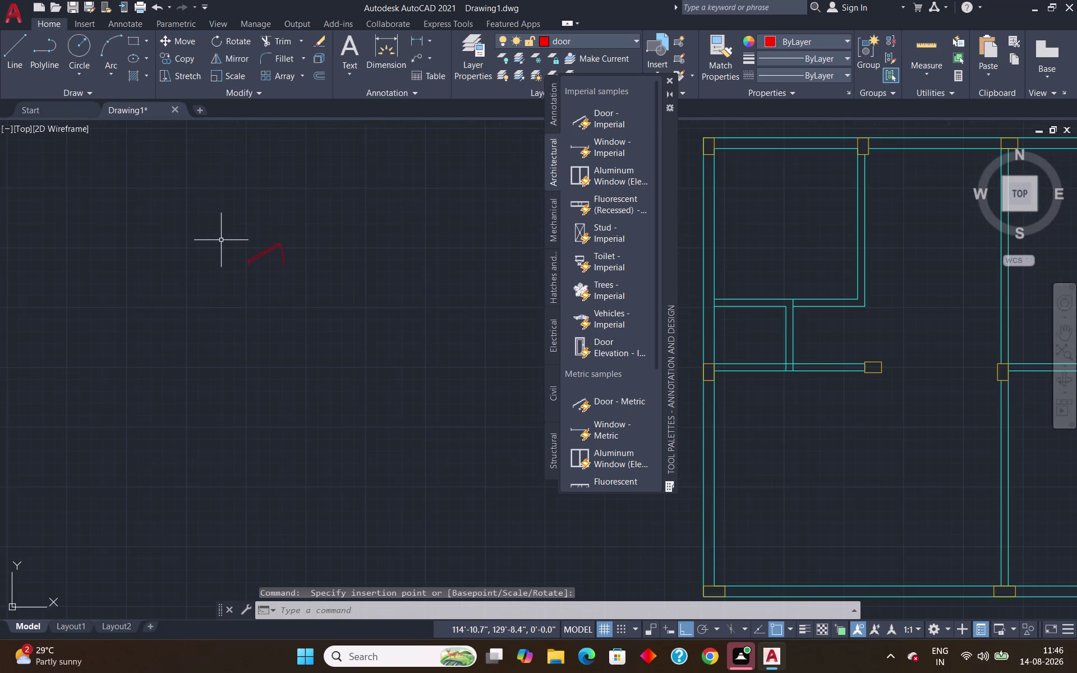
scroll(down, 3)
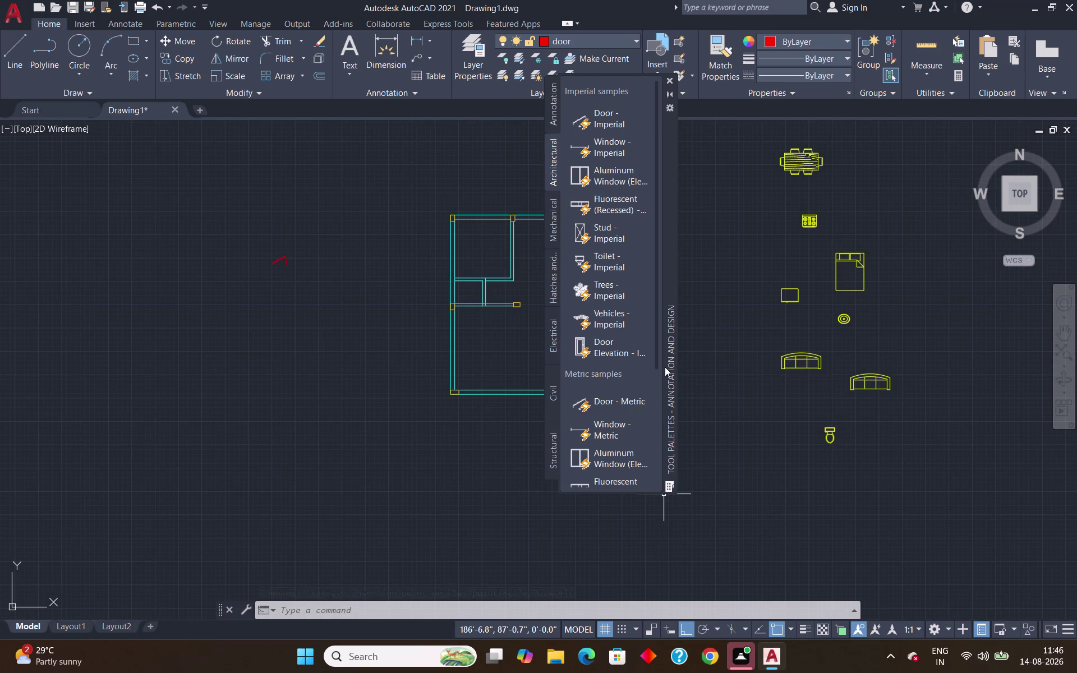
drag(656, 352, 651, 460)
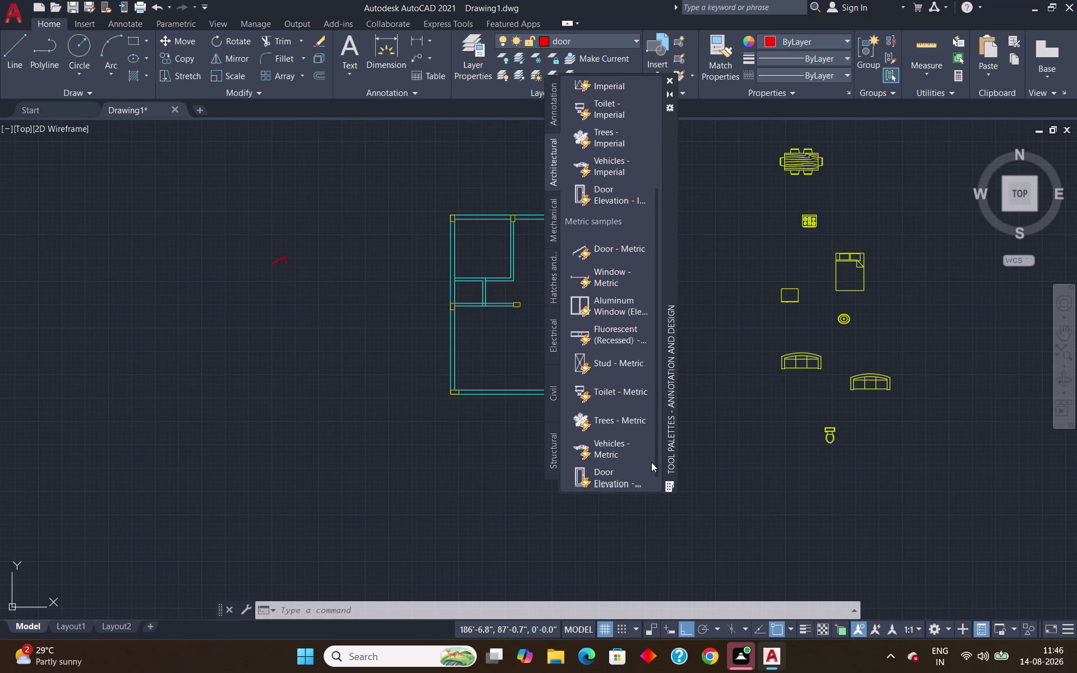
drag(651, 459, 669, 332)
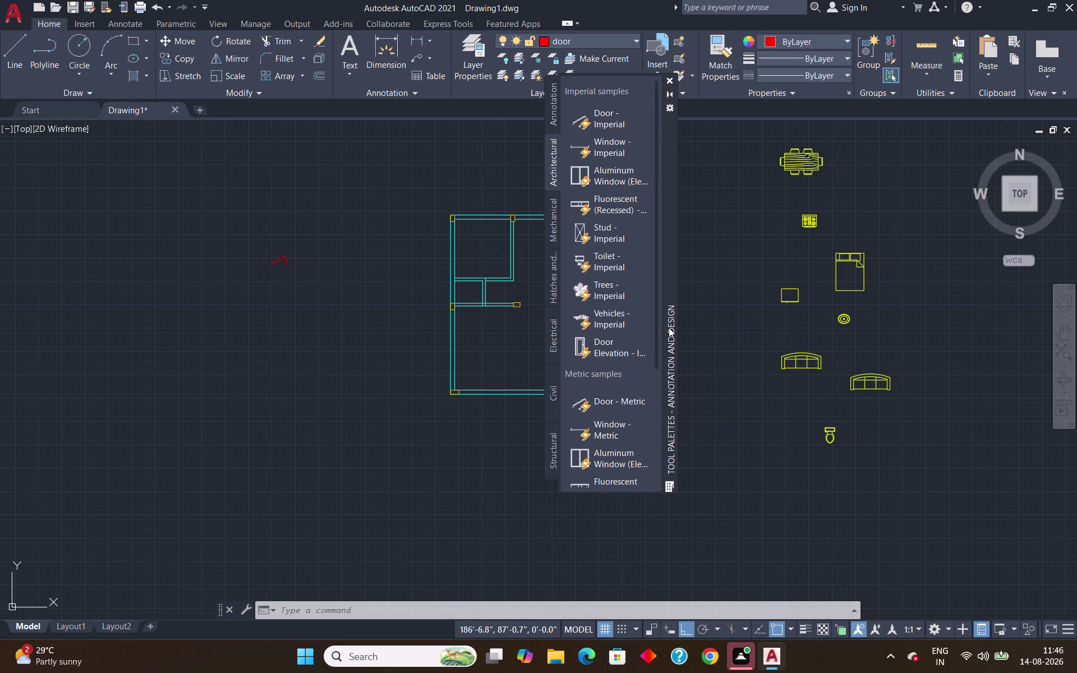
drag(670, 331, 651, 376)
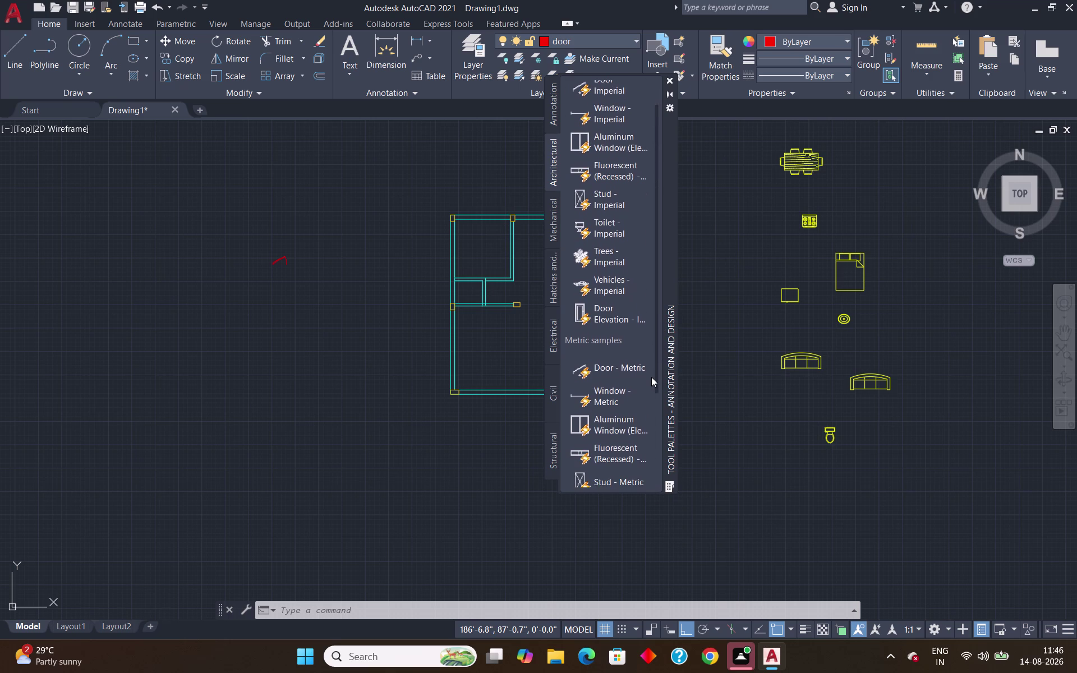
drag(651, 377, 639, 446)
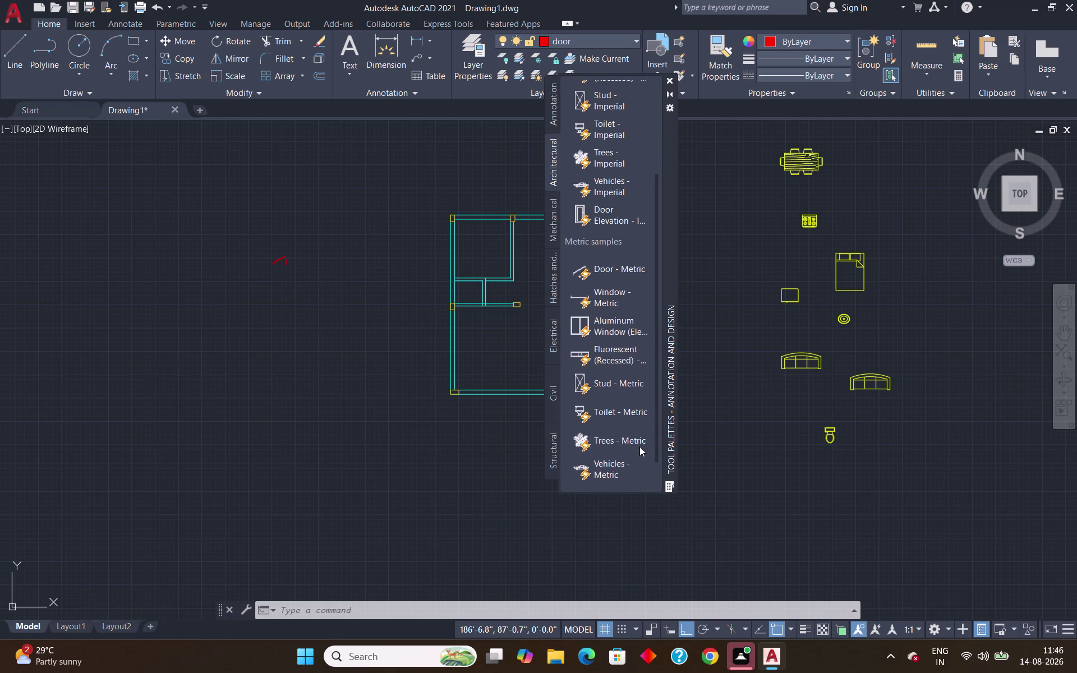
drag(639, 446, 642, 406)
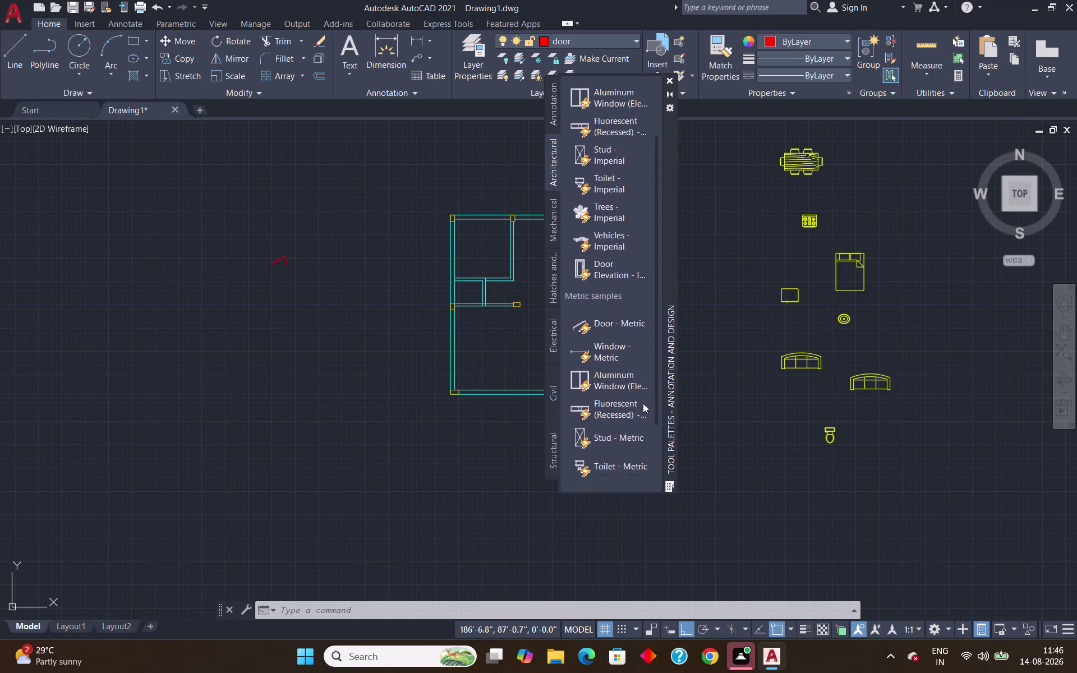
drag(643, 406, 641, 361)
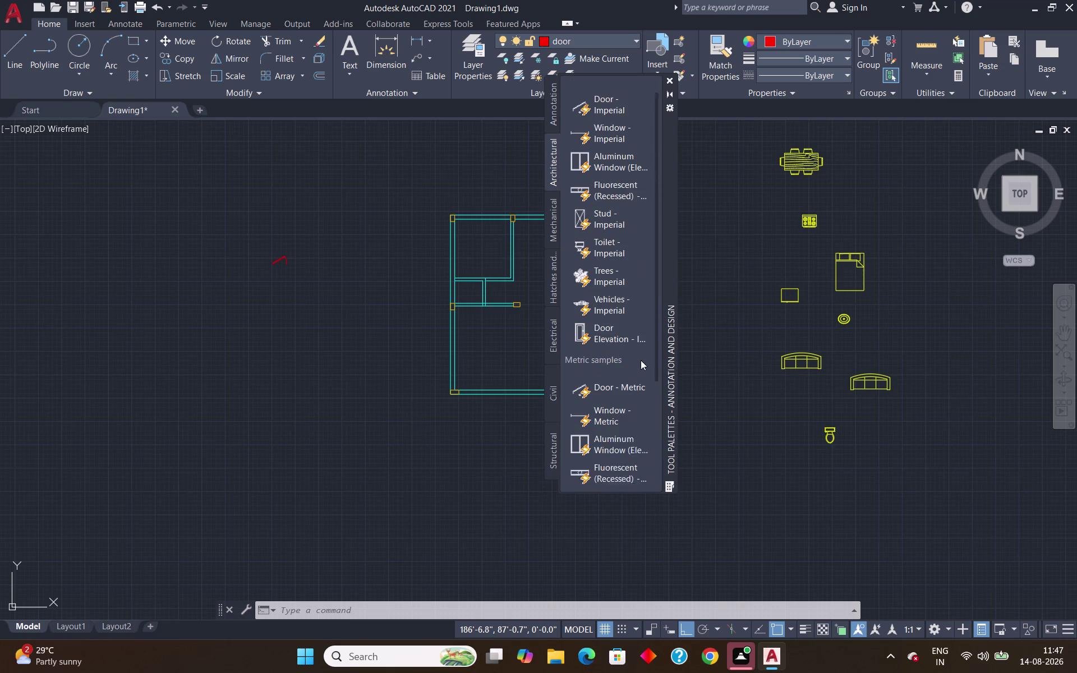
drag(640, 362, 661, 300)
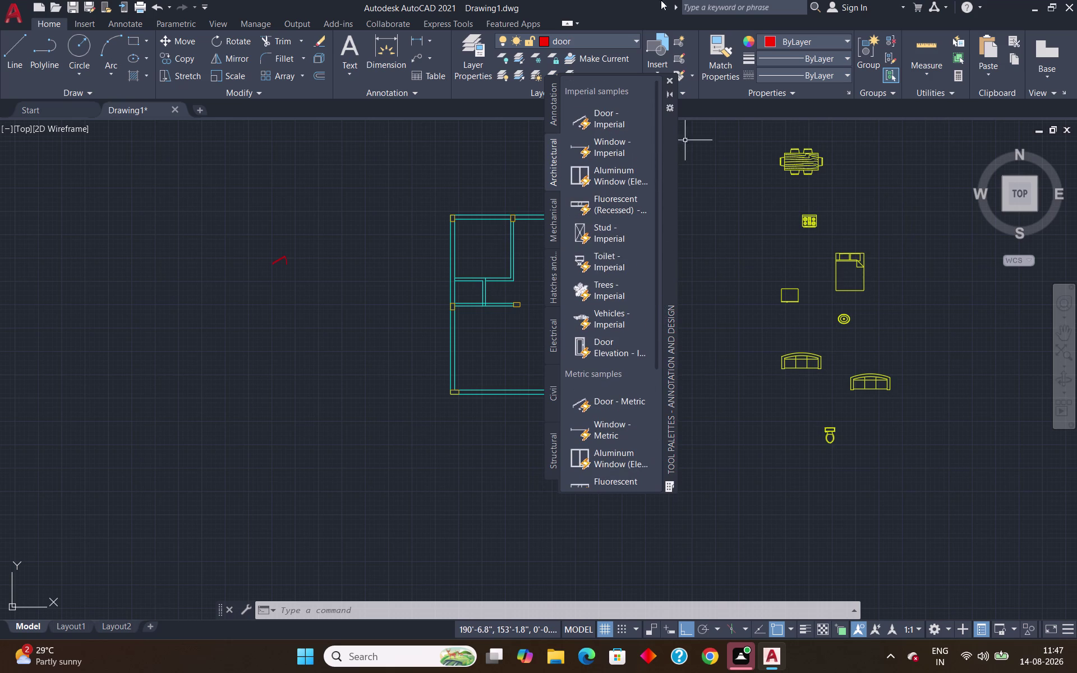
click(671, 79)
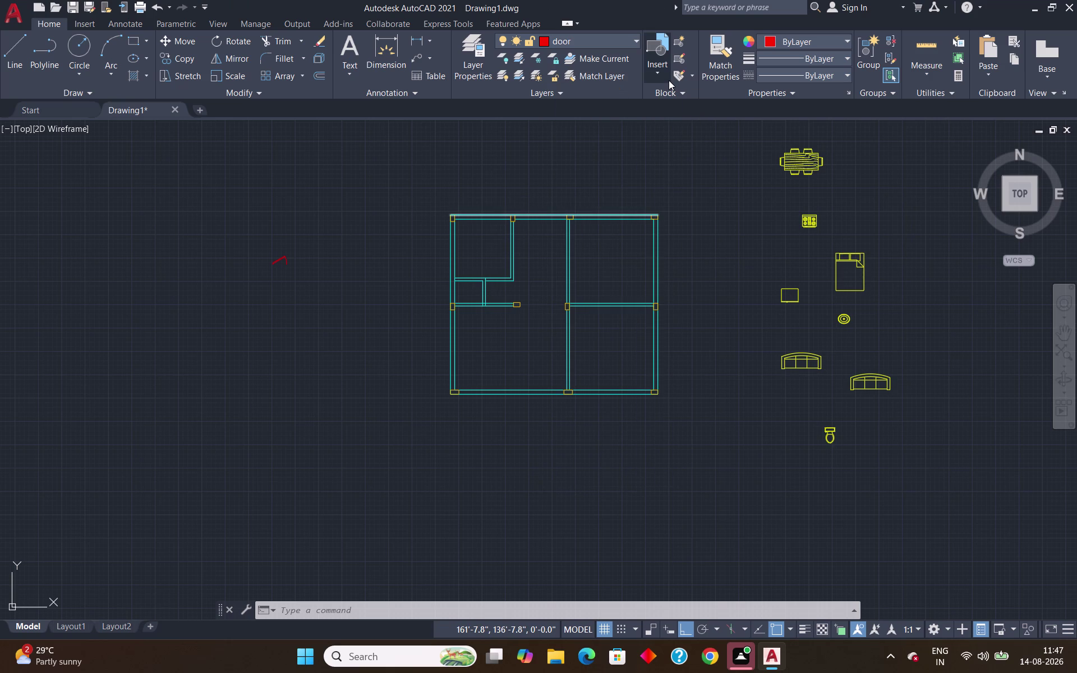